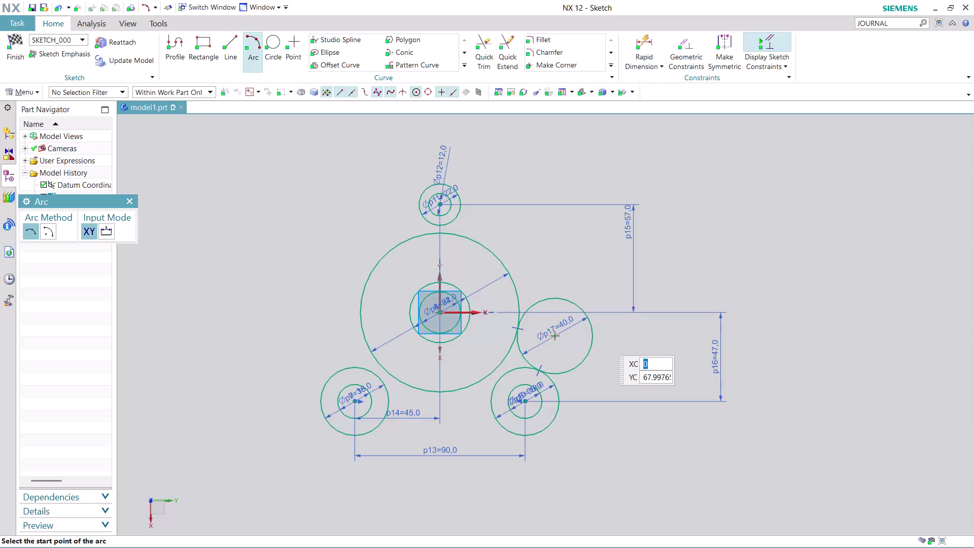
Exit the Arc command and undo two edits to restore the Ø40 circle at upper right.
key(Escape)
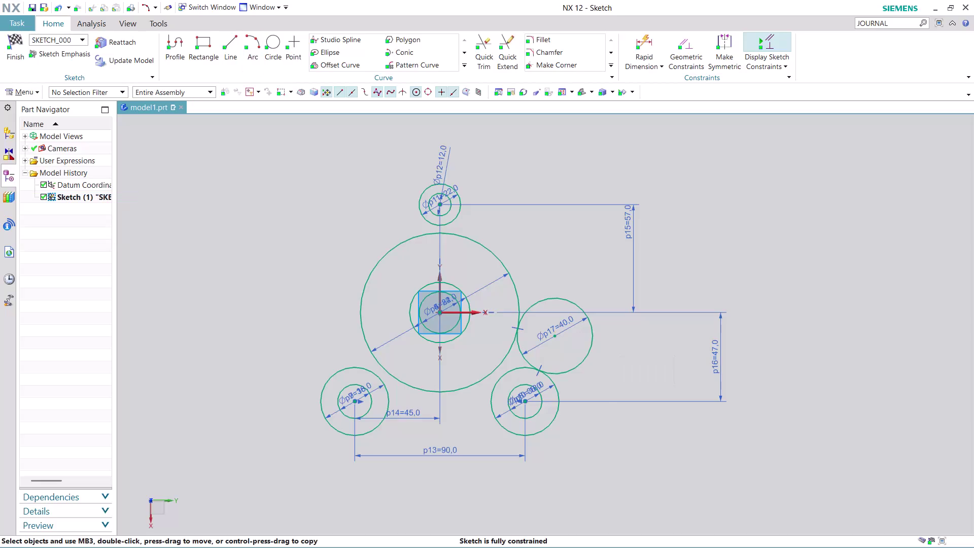
key(ctrl+z)
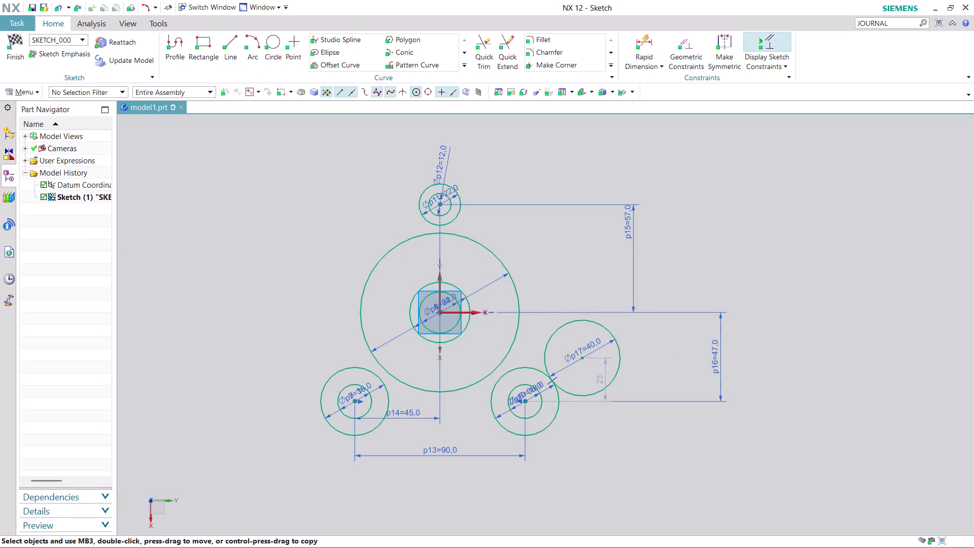
key(ctrl+z)
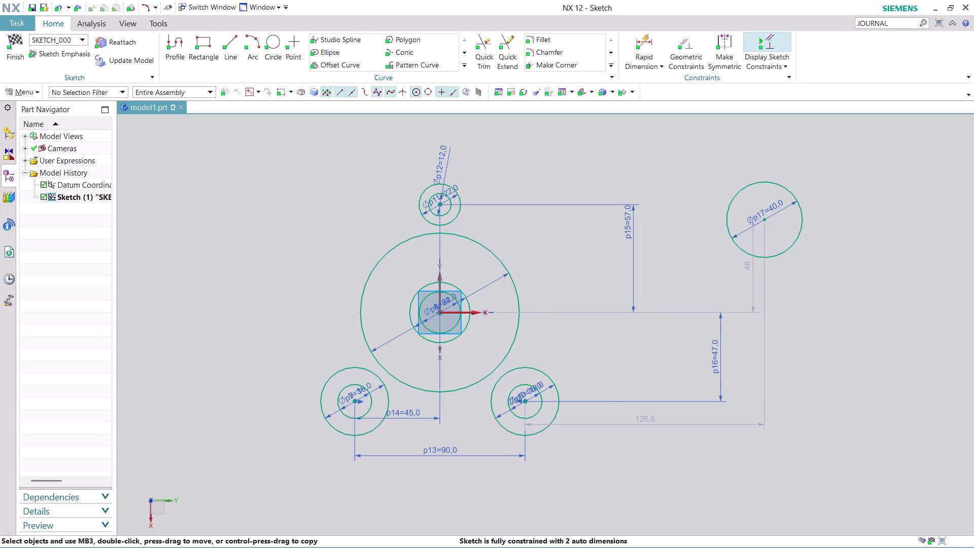
click(274, 39)
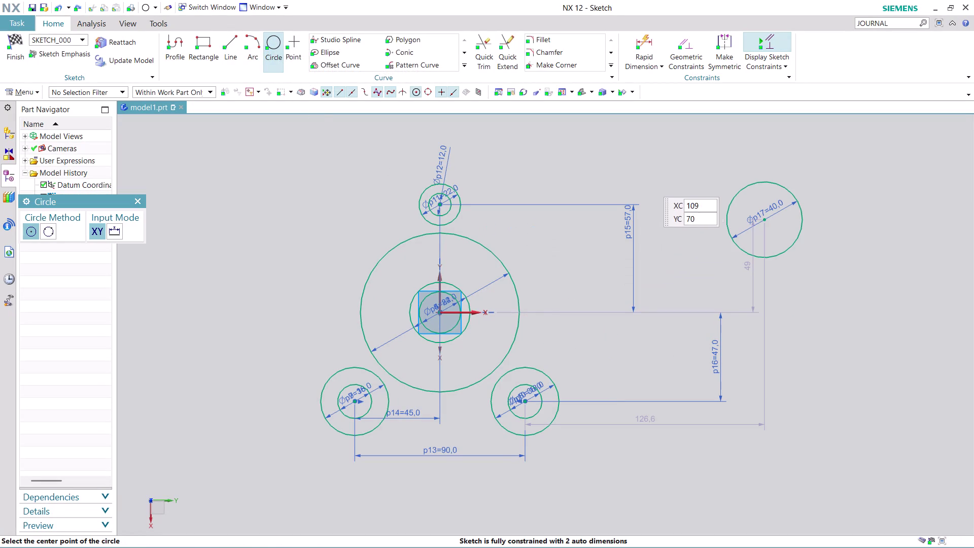
Draw a circle at upper right with diameter 73*2 (Ø146), then exit the Circle command.
click(652, 175)
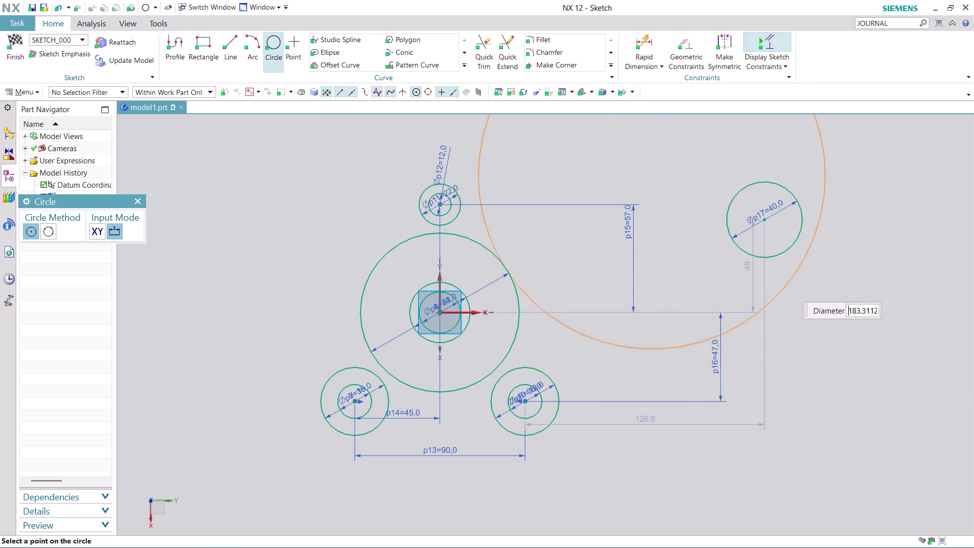
text(7)
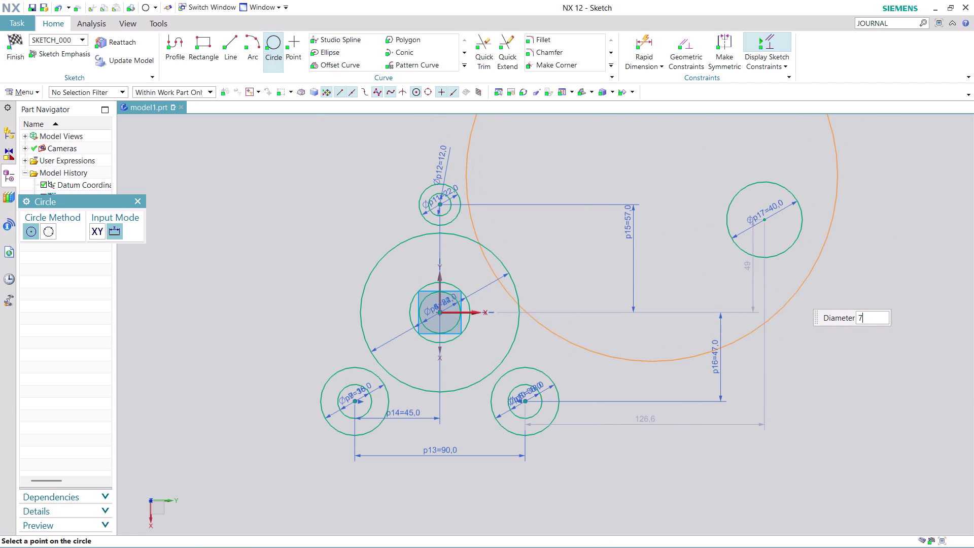
text(3*2)
key(Return)
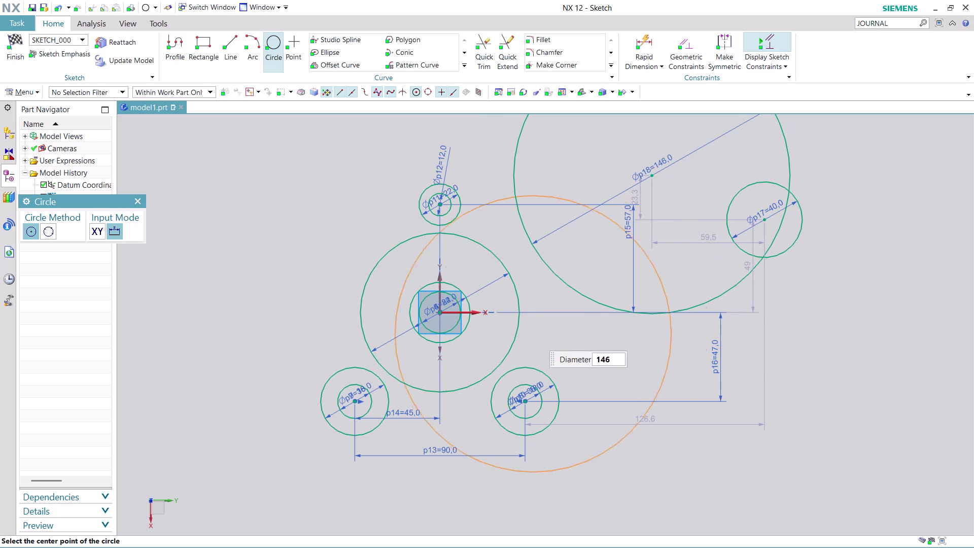
key(Escape)
key(Escape)
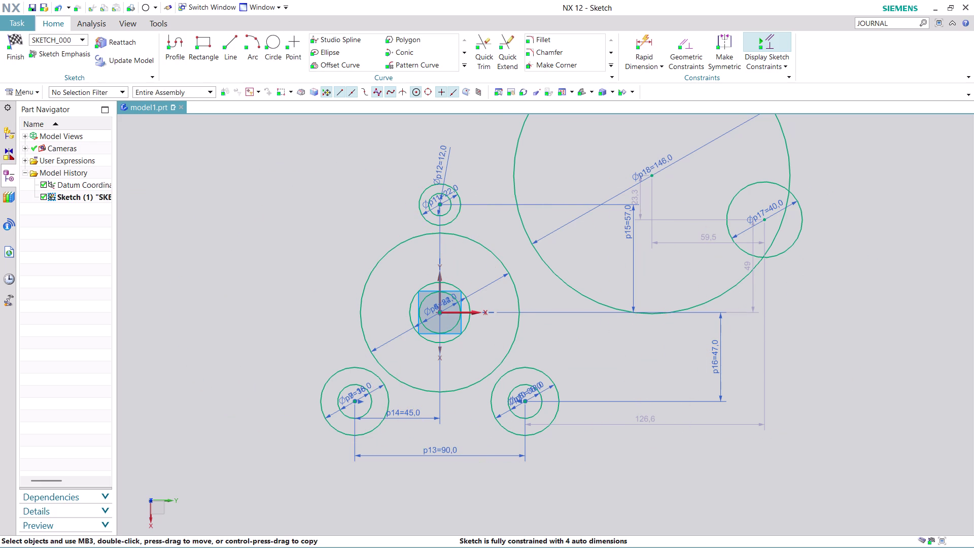
click(678, 42)
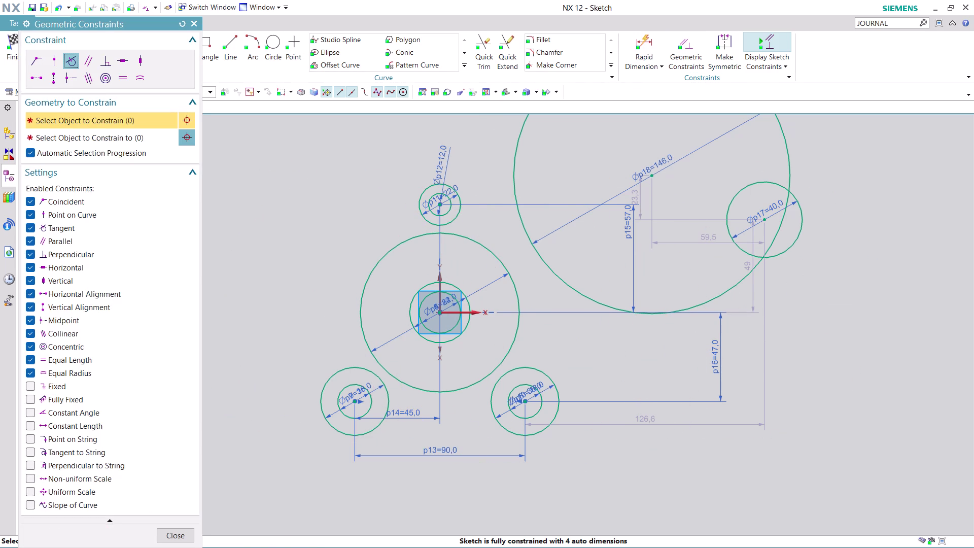
Drag the Ø146 circle down and left around the hub, past the lower bosses.
key(Escape)
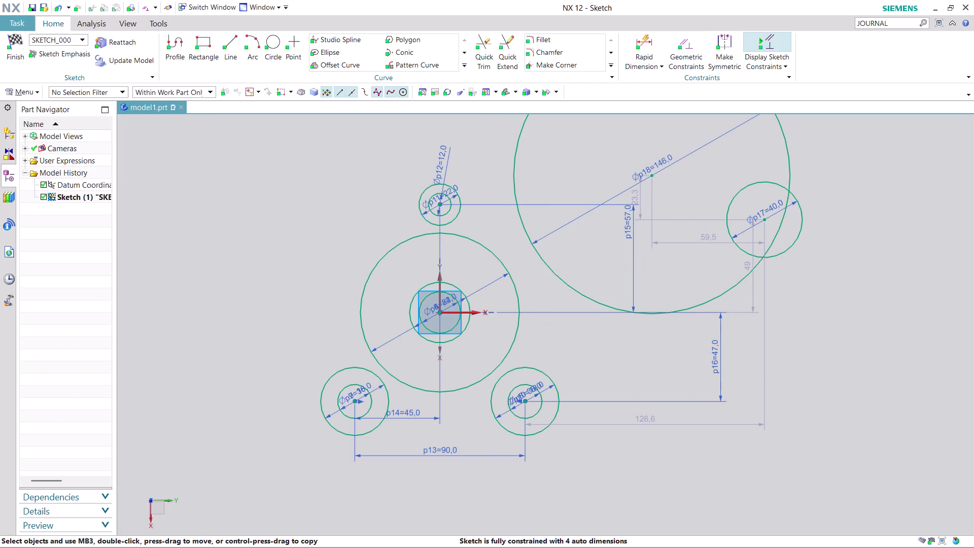
drag(650, 173, 422, 326)
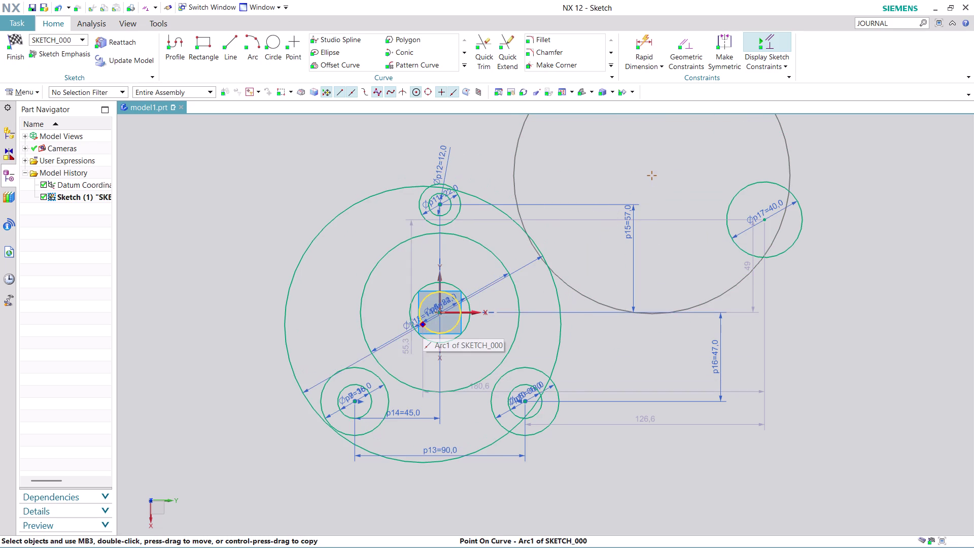
drag(421, 326, 399, 318)
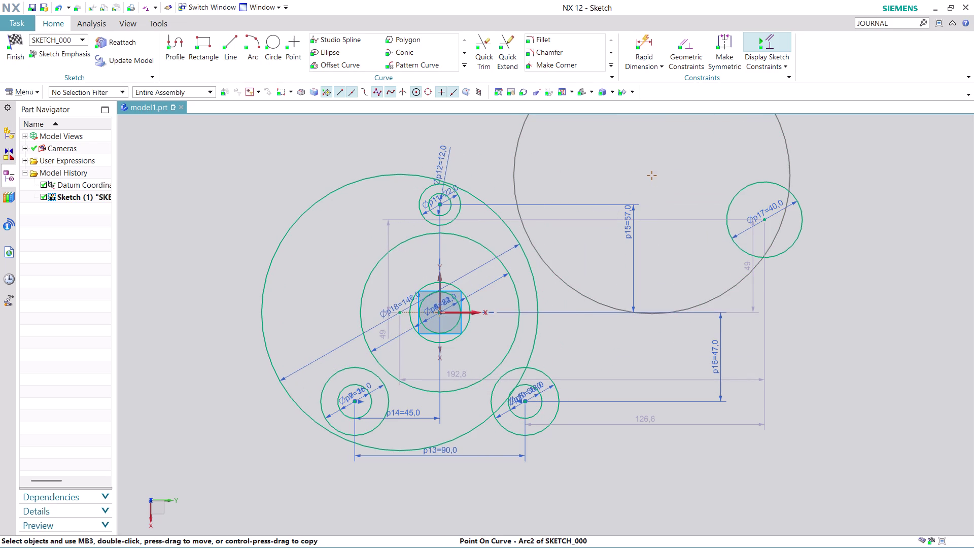
drag(399, 318, 396, 319)
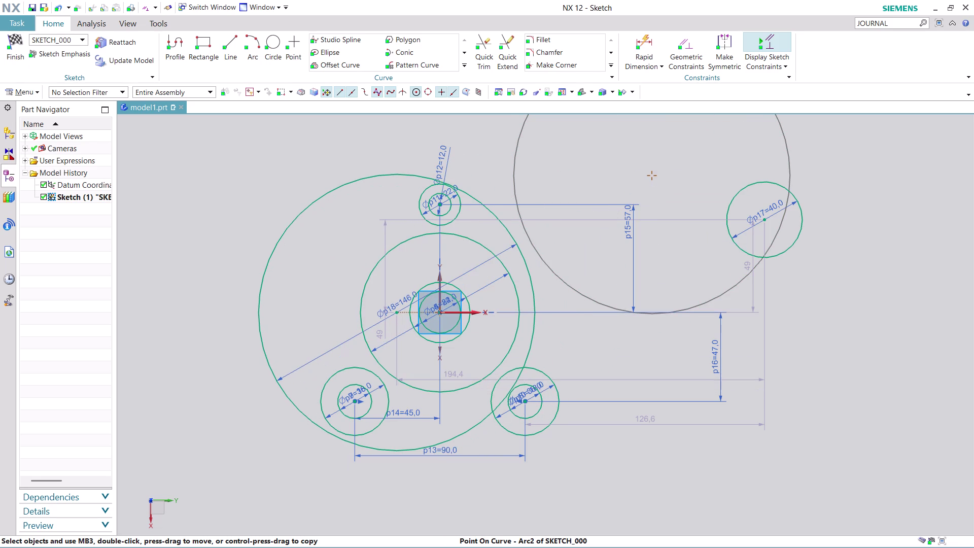
drag(396, 320, 397, 318)
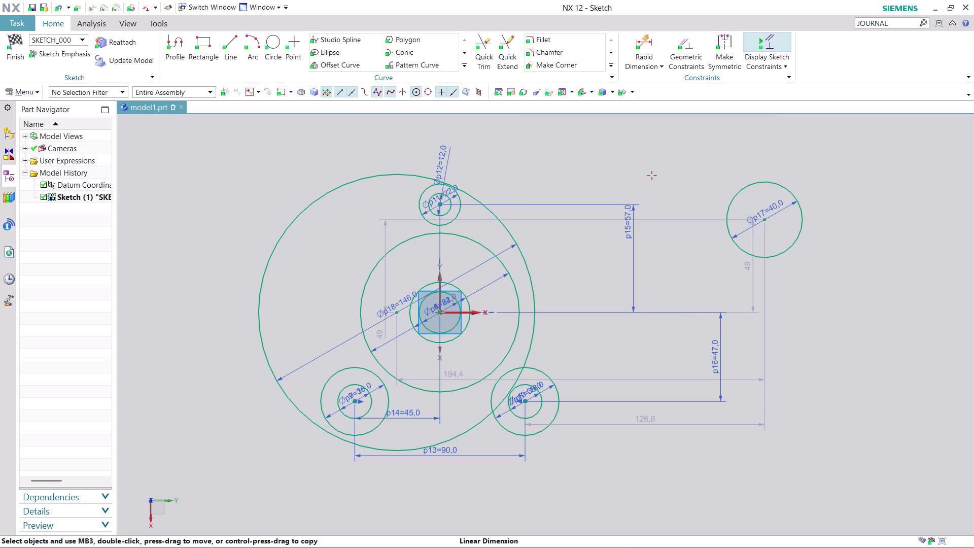
key(Escape)
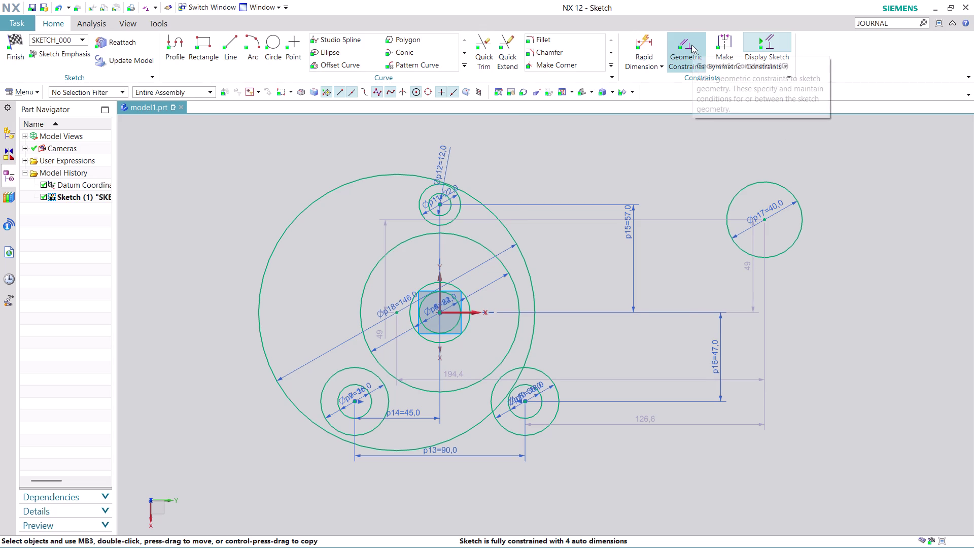
Undo a trial constraint on the Ø146 circle and drag it toward the hub centre.
click(691, 45)
click(393, 176)
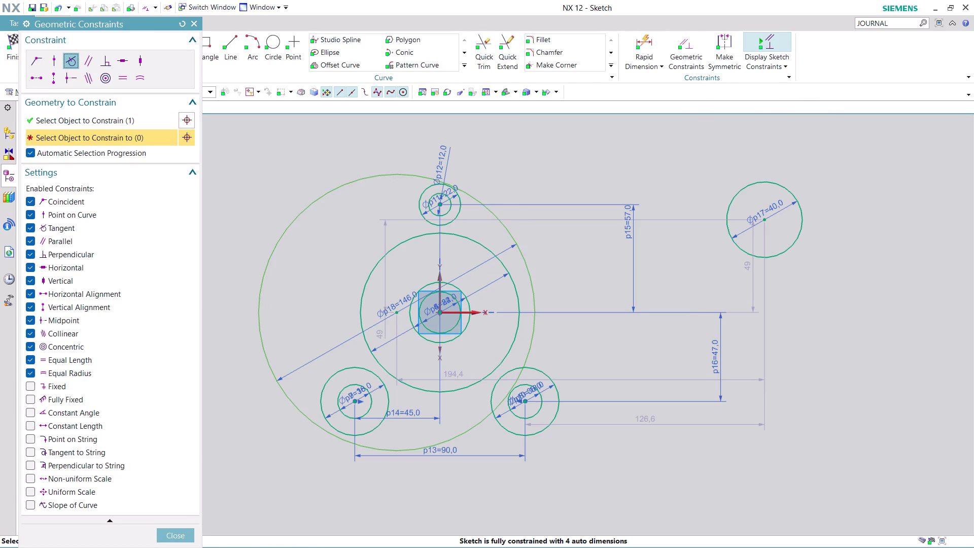
click(420, 201)
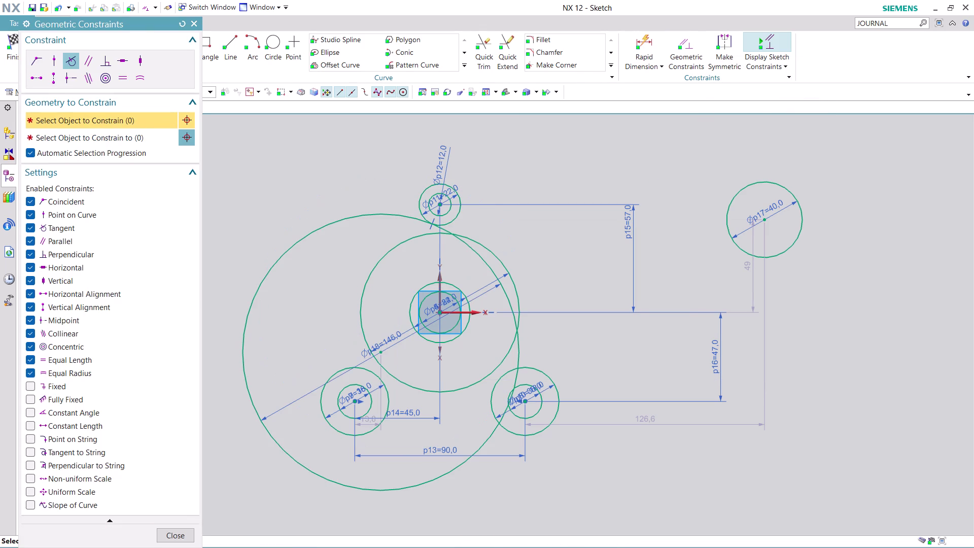
key(ctrl+z)
key(ctrl+z)
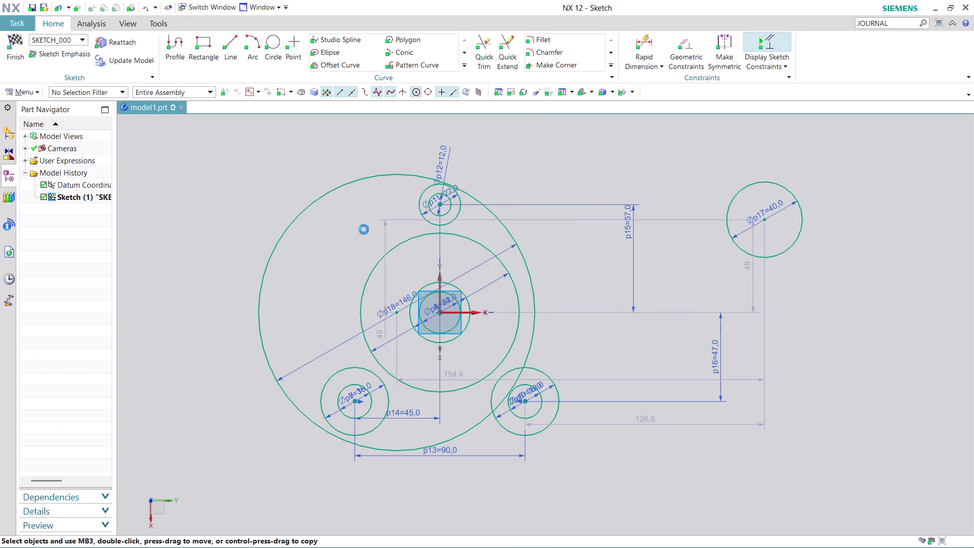
drag(650, 177, 541, 239)
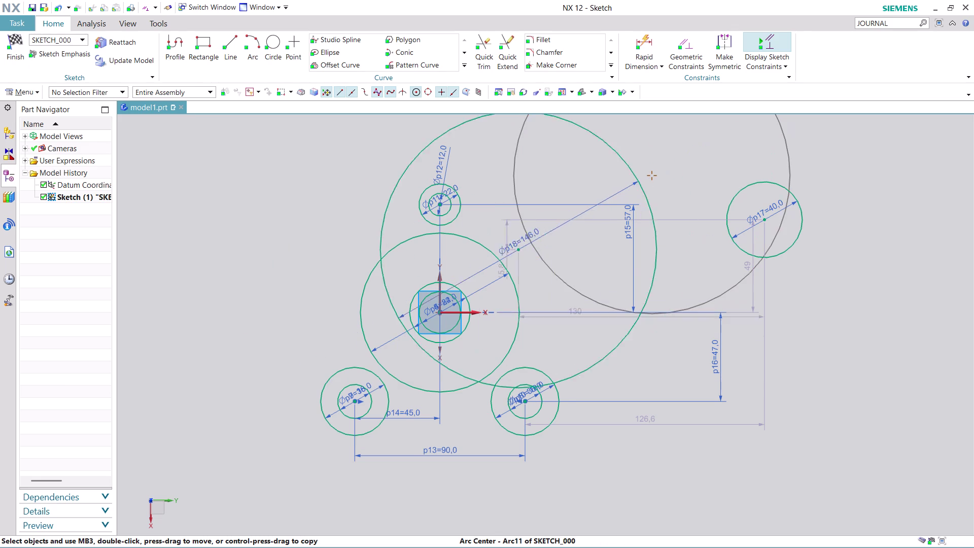
drag(541, 239, 451, 292)
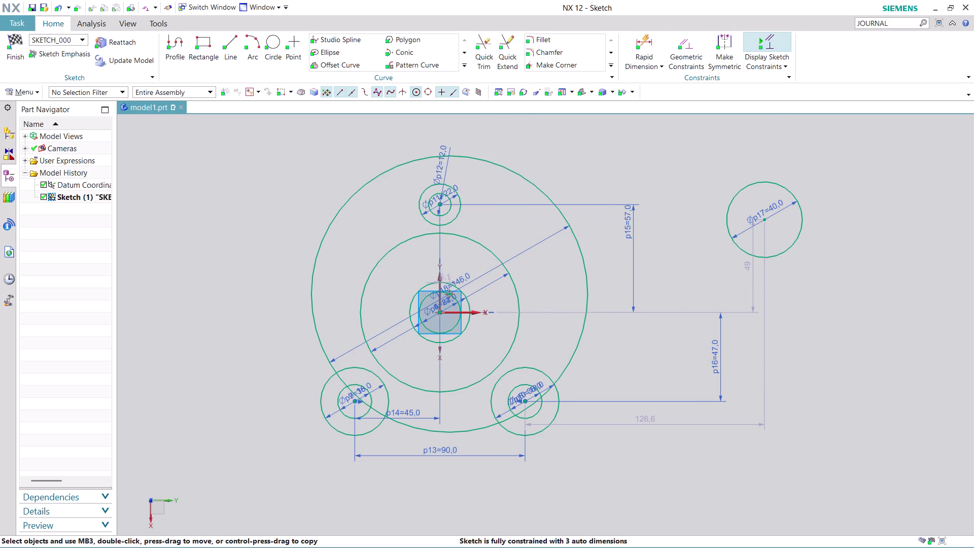
Try making the Ø146 circle concentric with the hub; dismiss the overconstraint warning and undo.
click(685, 33)
click(493, 166)
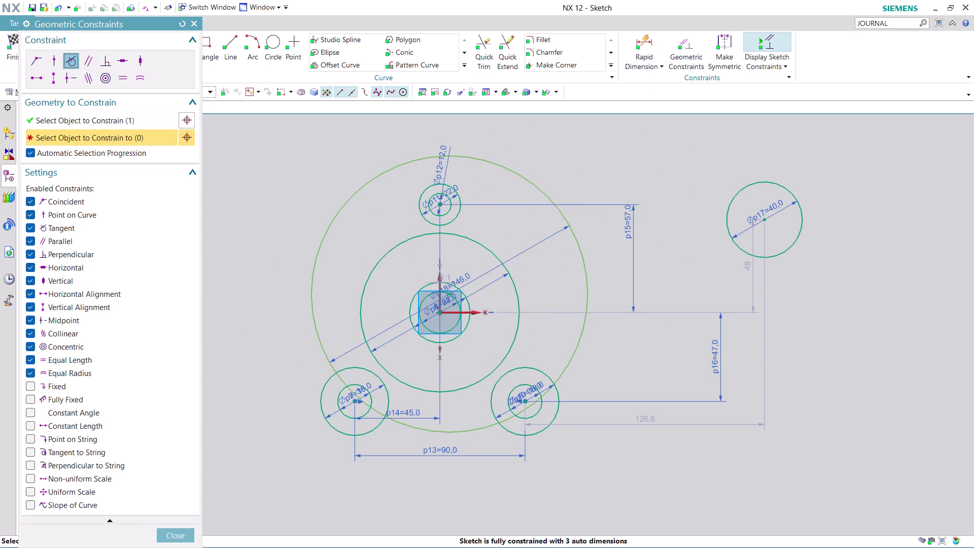
click(456, 193)
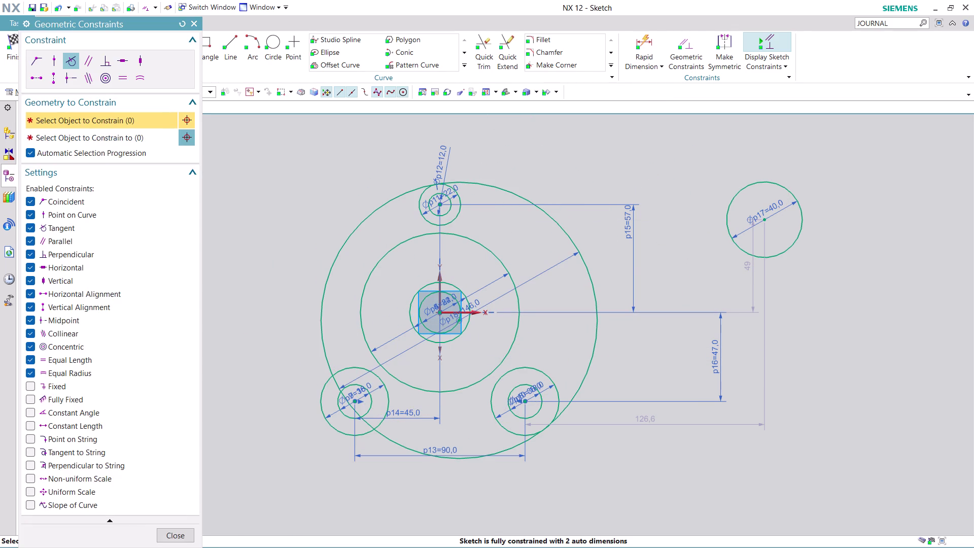
click(593, 326)
click(541, 375)
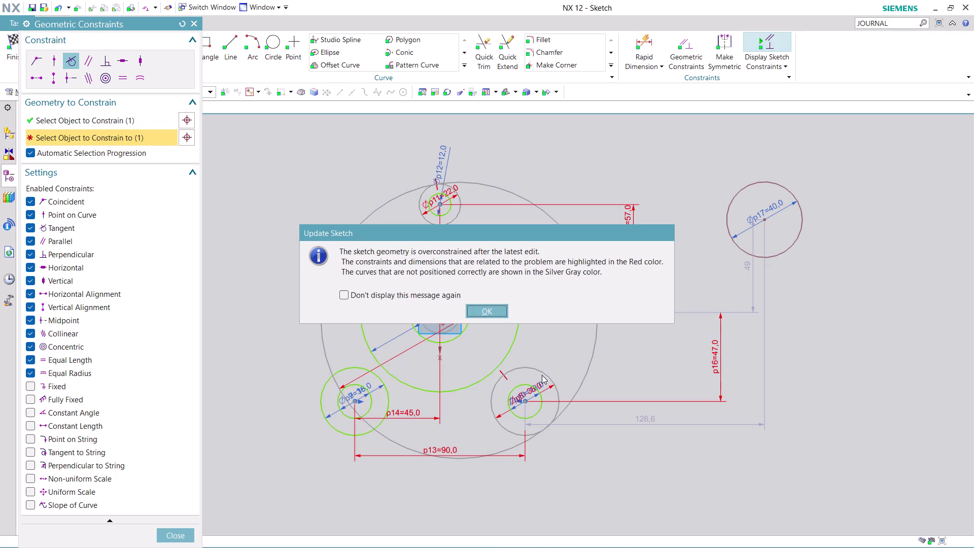
click(488, 309)
key(ctrl+z)
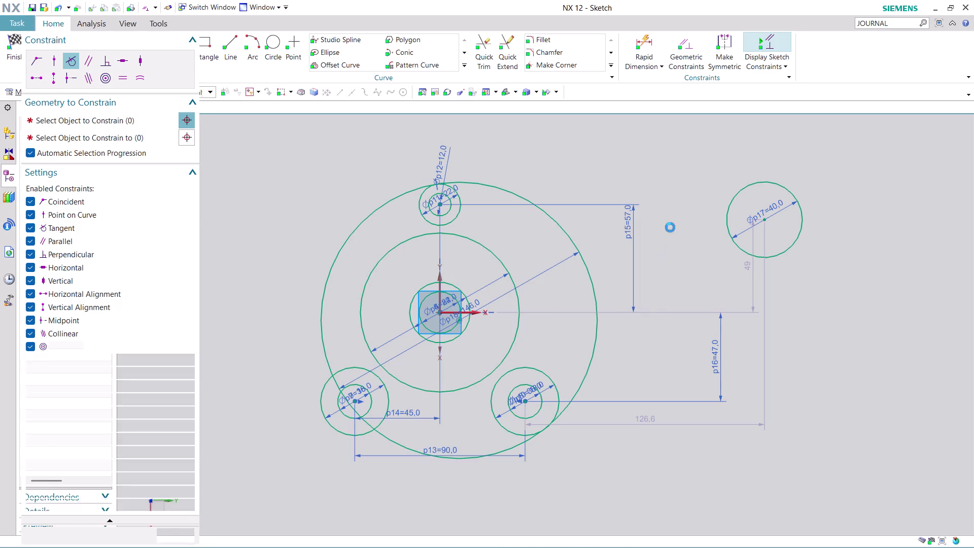
key(ctrl+z)
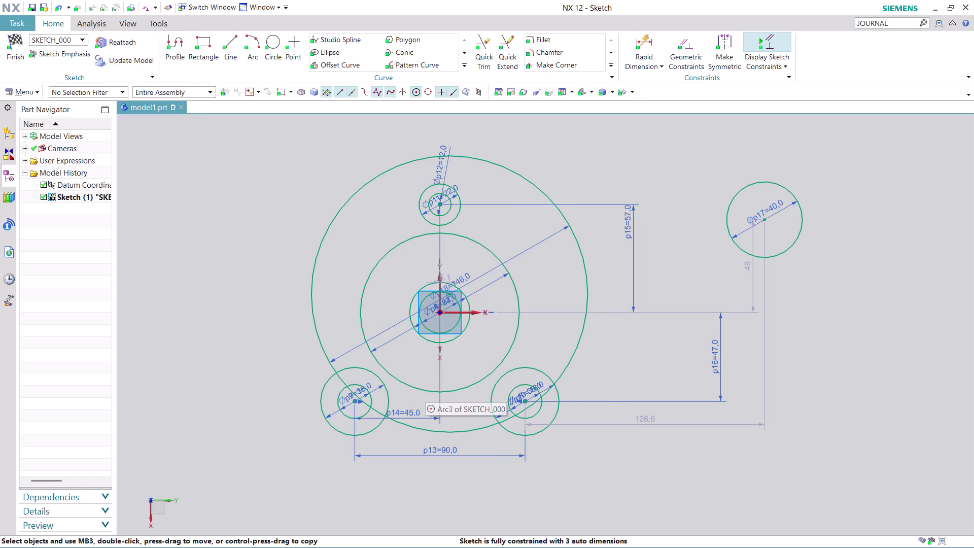
Undo earlier moves and snap the Ø146 circle's centre onto the hub centre.
key(ctrl+z)
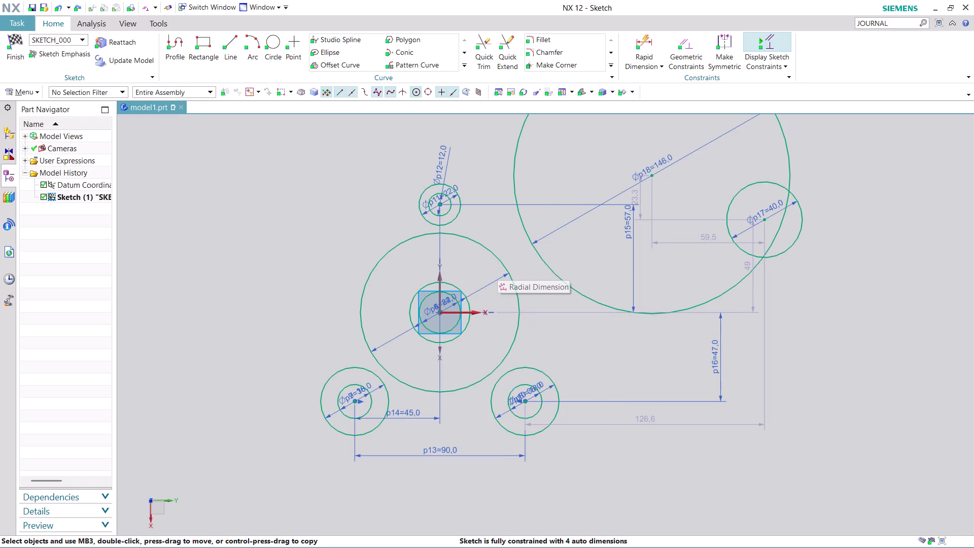
drag(651, 176, 347, 332)
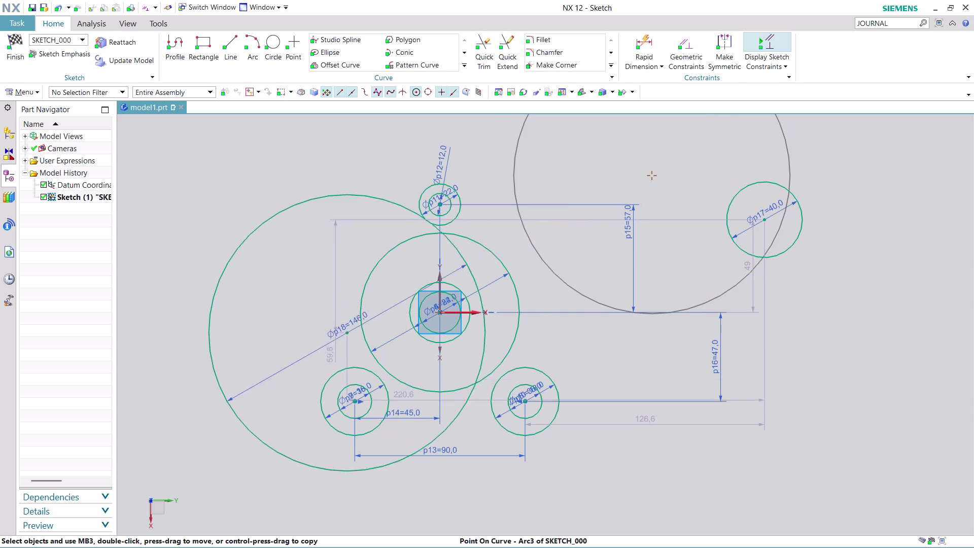
drag(347, 333, 438, 363)
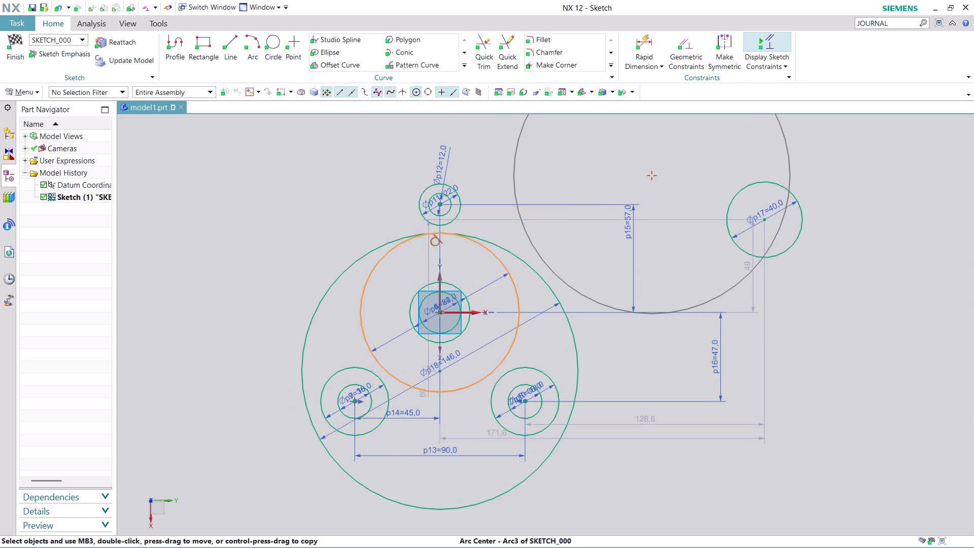
drag(438, 363, 440, 341)
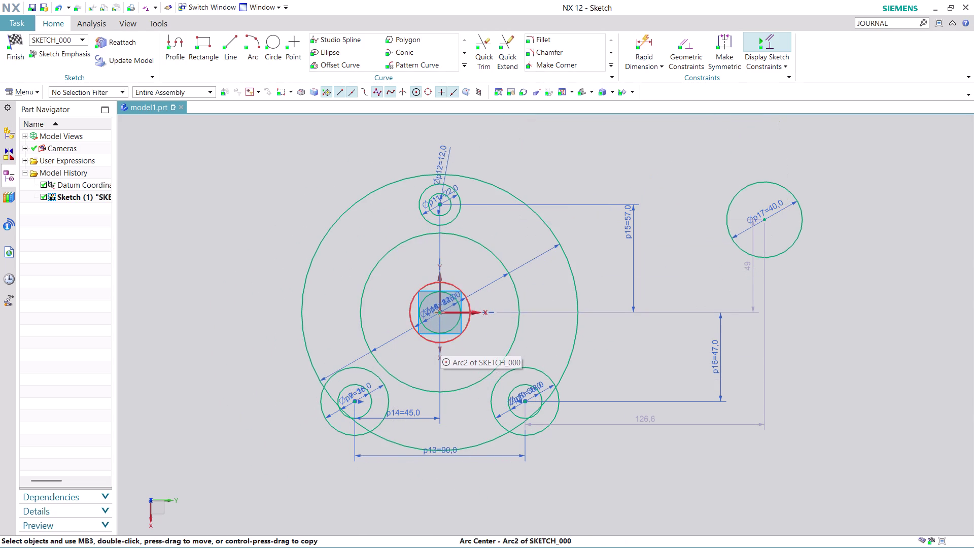
click(687, 51)
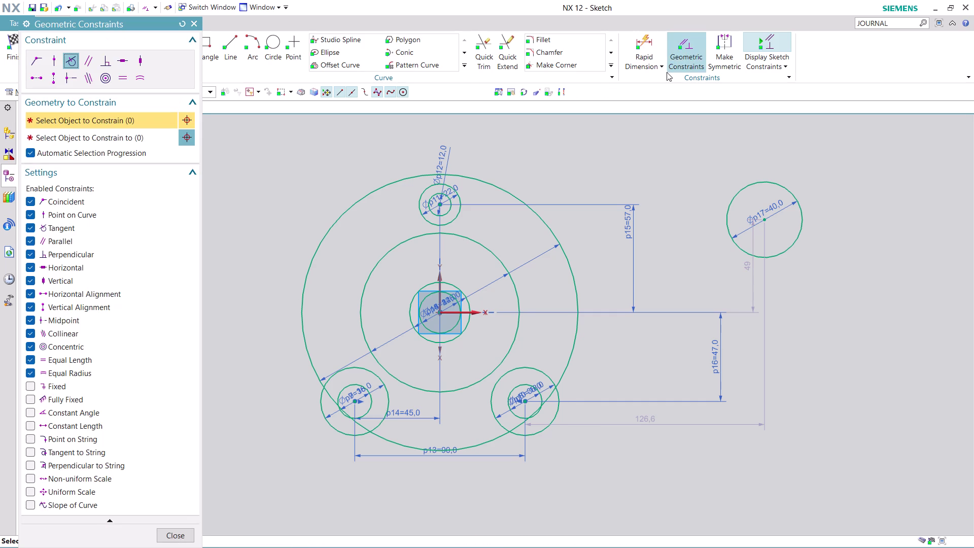
Try making the Ø146 circle tangent to the lower-right boss; dismiss the warning and undo.
click(559, 418)
click(572, 360)
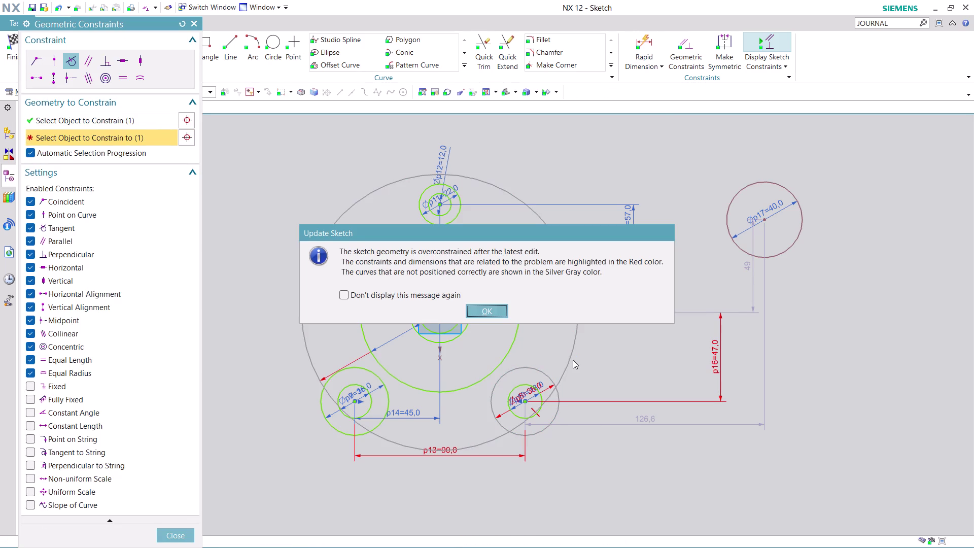
click(486, 303)
click(501, 311)
key(ctrl+z)
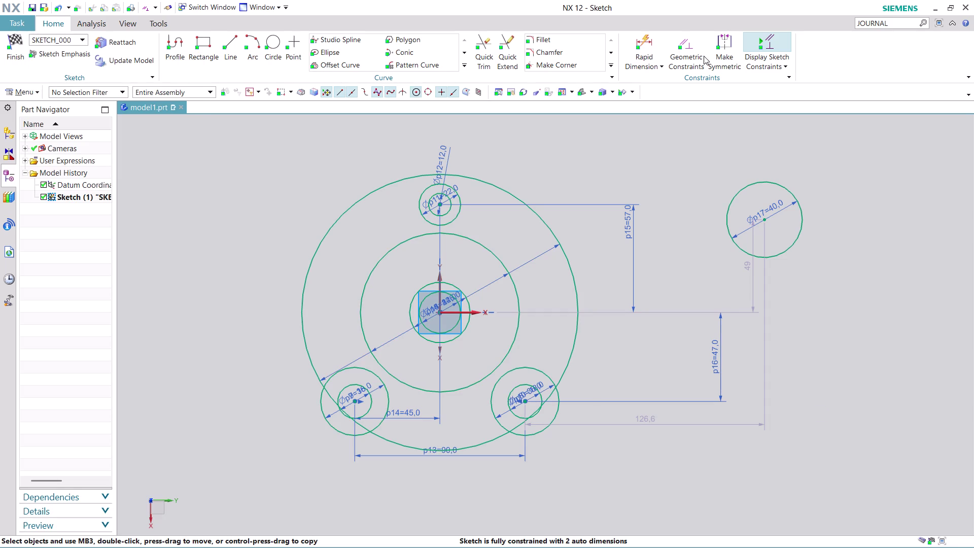
Retry the circle-to-boss tangent constraint, dismiss the overconstraint warning, and undo both edits.
click(695, 47)
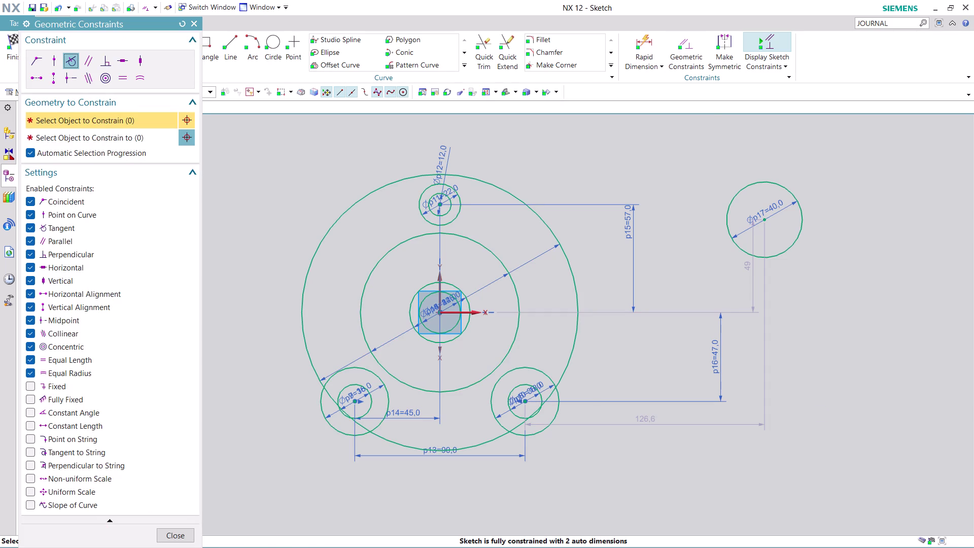
click(568, 251)
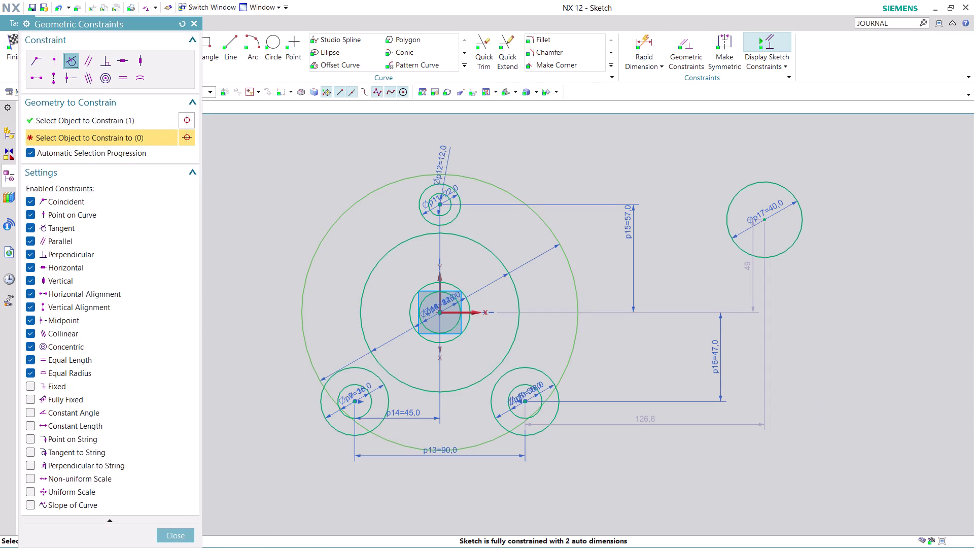
click(541, 373)
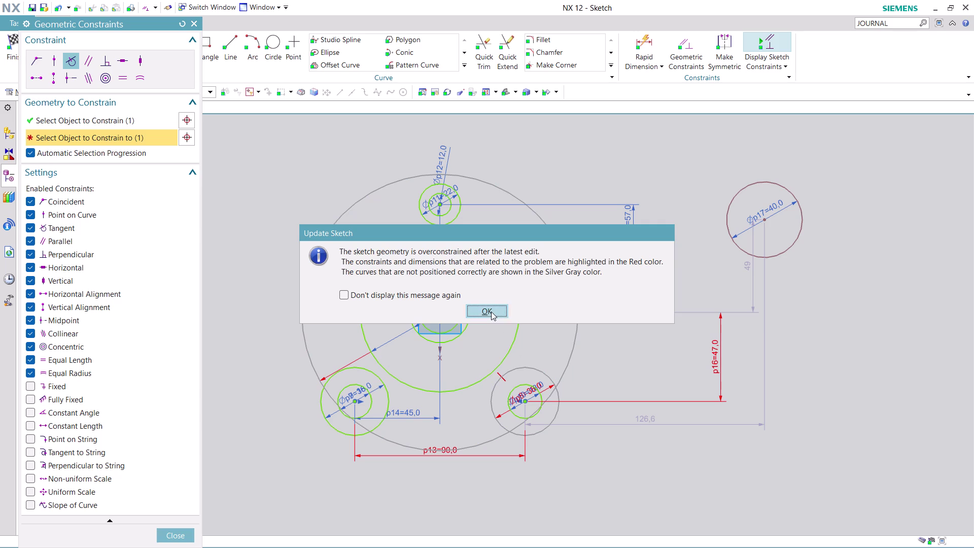
click(491, 311)
key(ctrl+z)
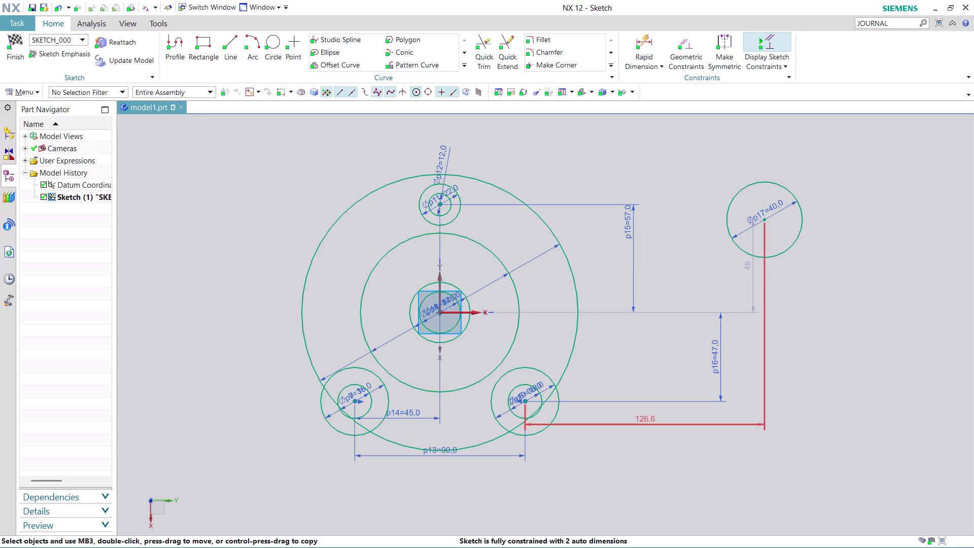
key(ctrl+z)
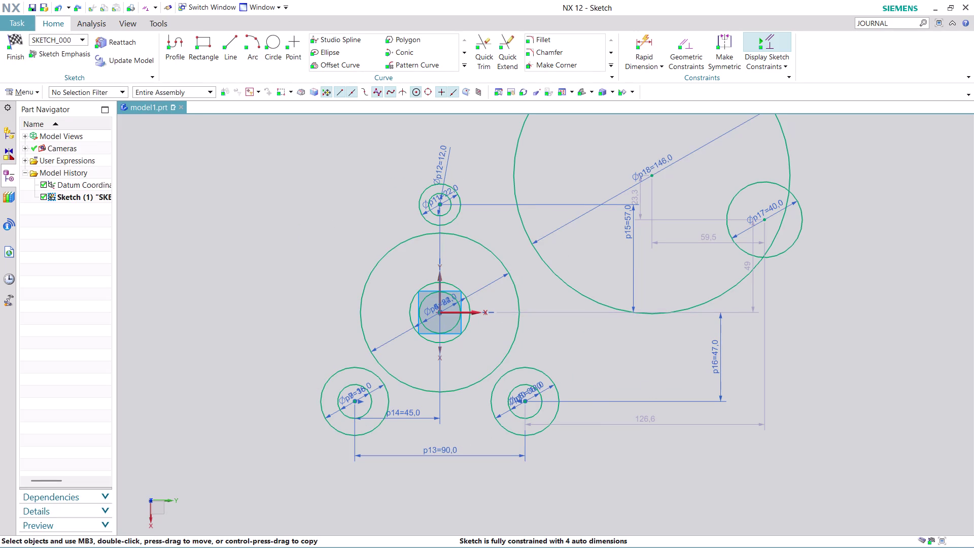
Drag the Ø146 circle from upper right to overlap the hub.
drag(651, 177, 543, 258)
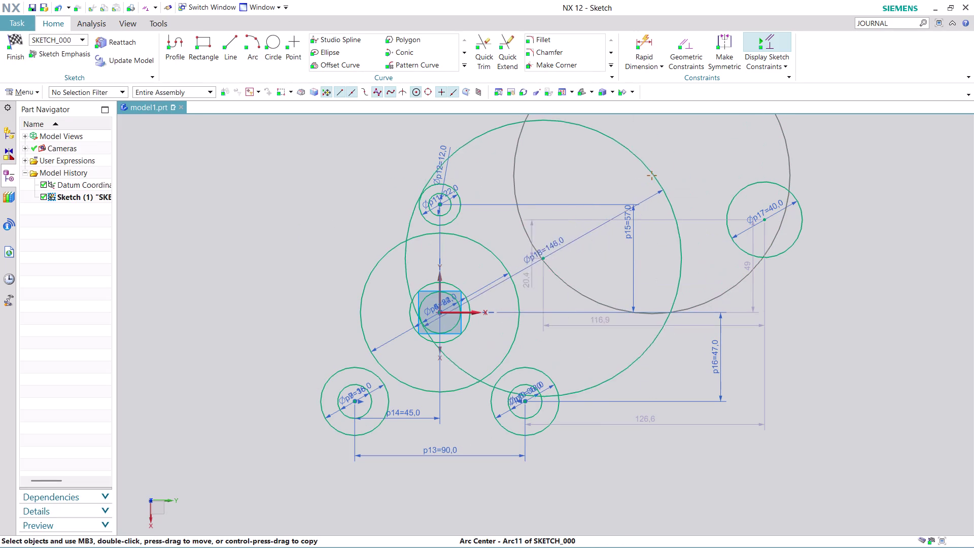
drag(543, 258, 529, 264)
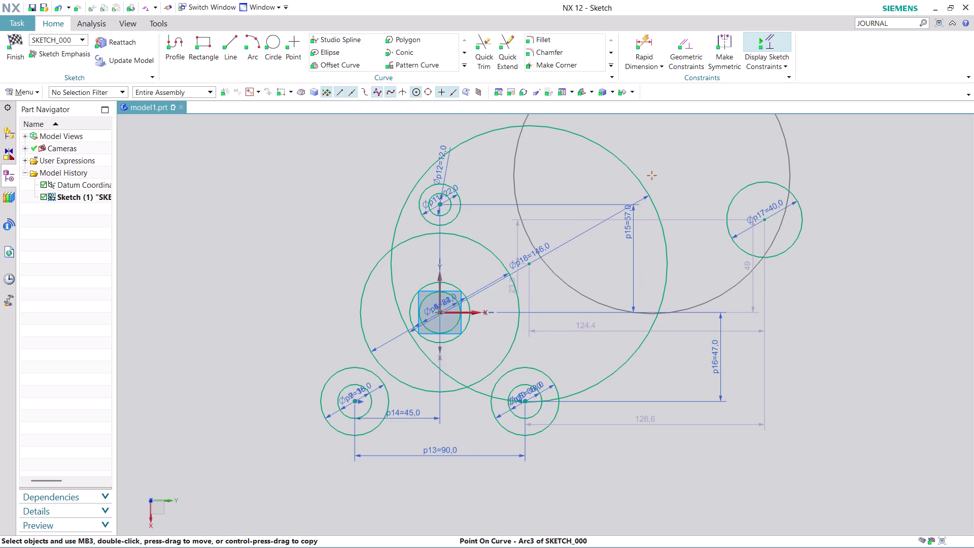
drag(529, 264, 518, 274)
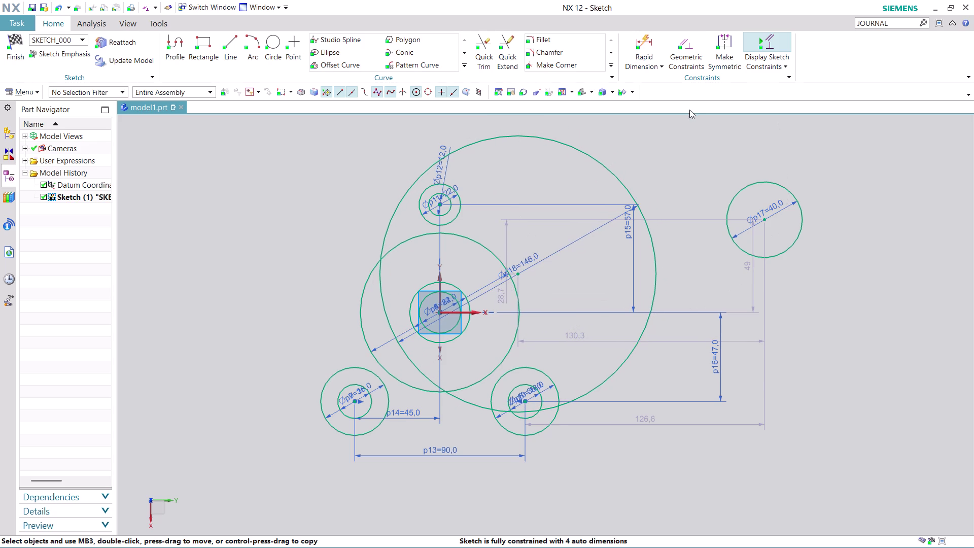
Attempt constraints between the Ø146 circle and the hub and boss, then undo them.
click(690, 47)
click(543, 144)
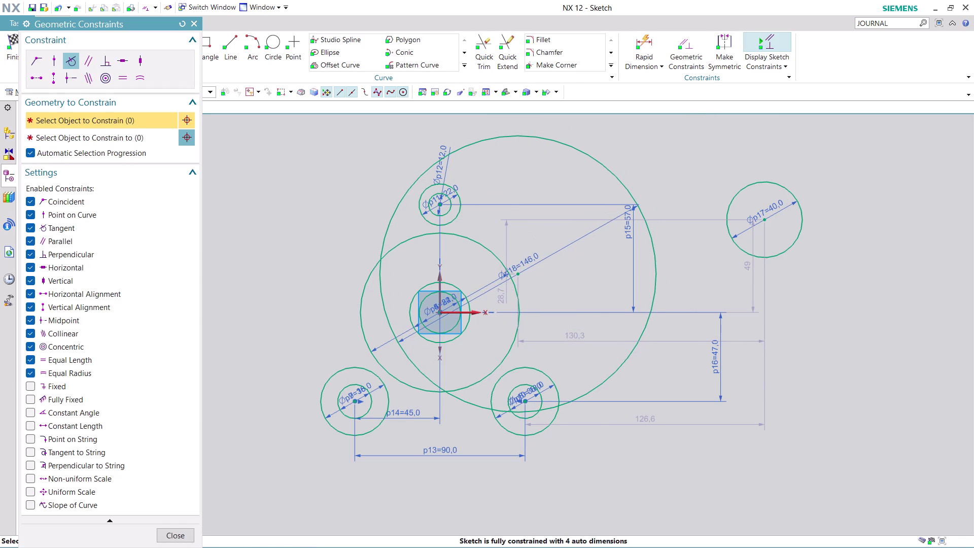
click(545, 137)
click(459, 196)
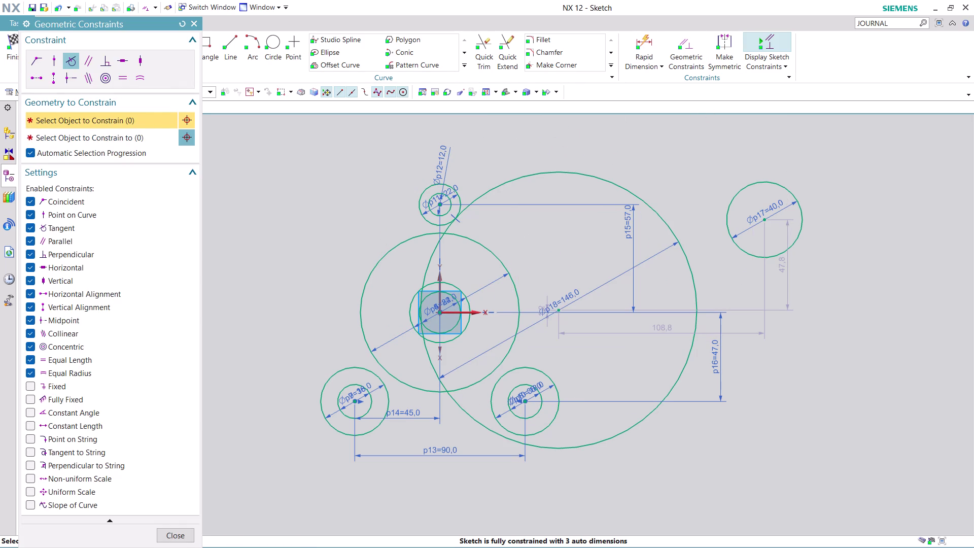
click(652, 215)
click(541, 374)
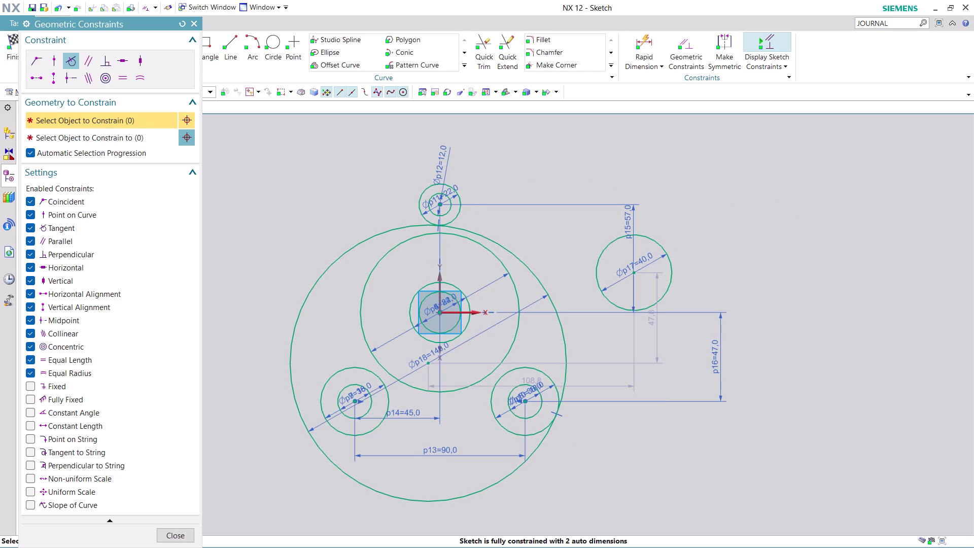
drag(374, 235, 394, 186)
key(ctrl+z)
key(ctrl+z)
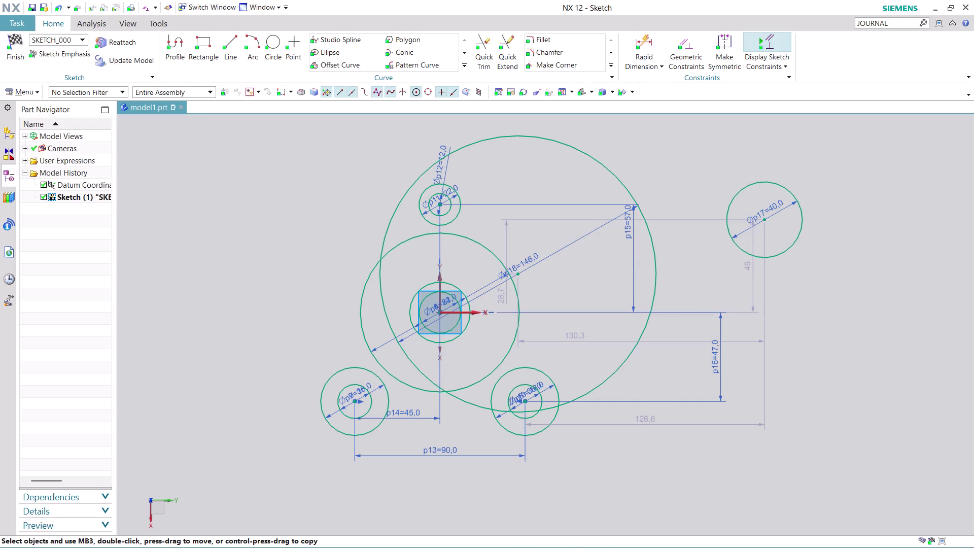
Undo, then drag the Ø146 circle to surround the hub and cross all three bosses.
key(ctrl+z)
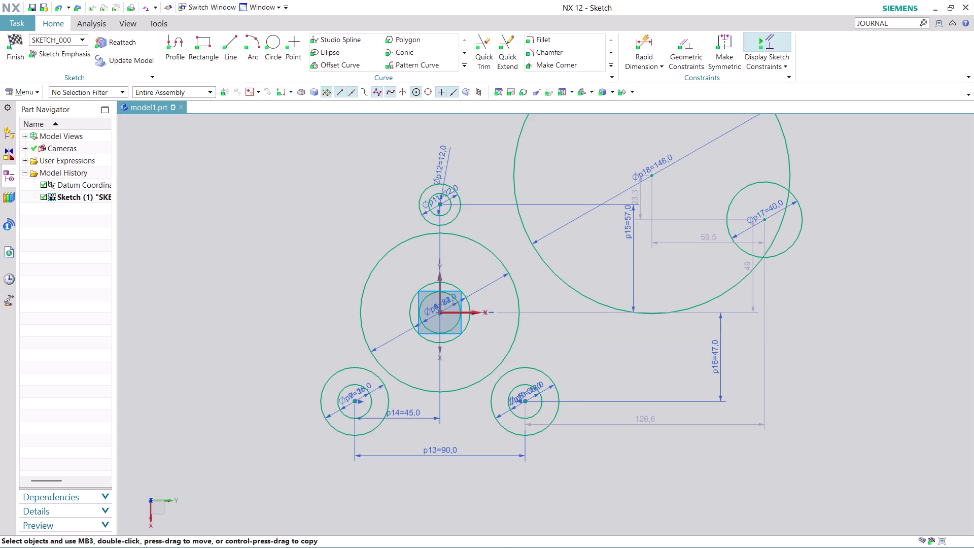
drag(652, 174, 459, 248)
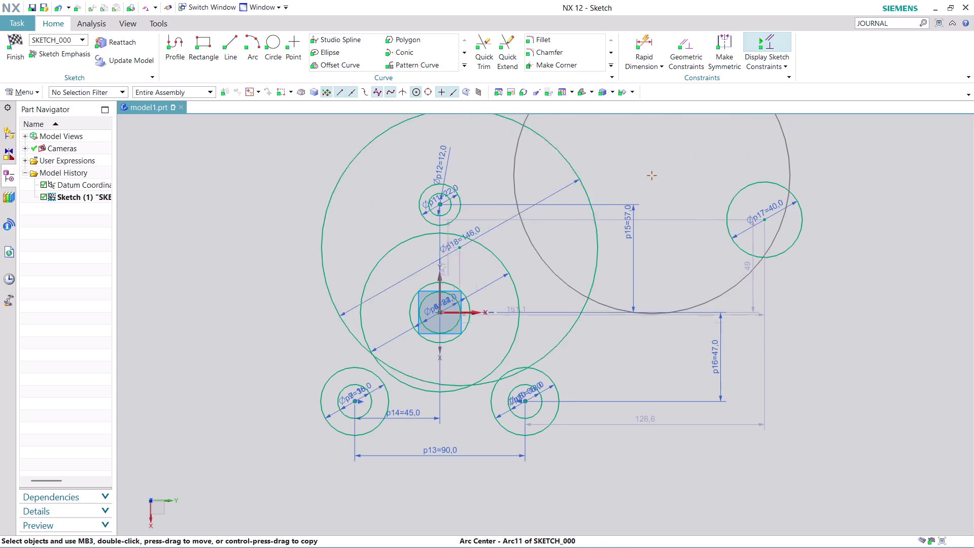
drag(459, 247, 396, 323)
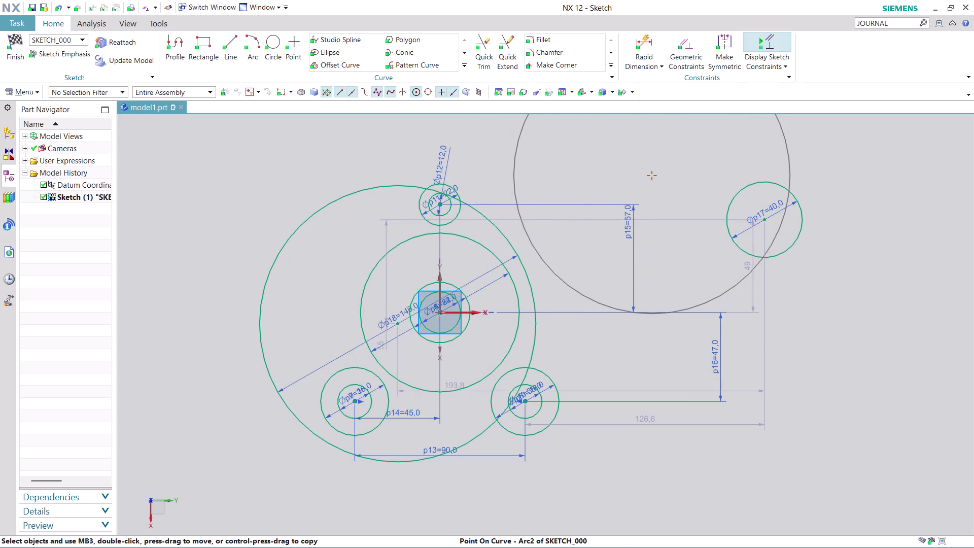
drag(396, 323, 403, 322)
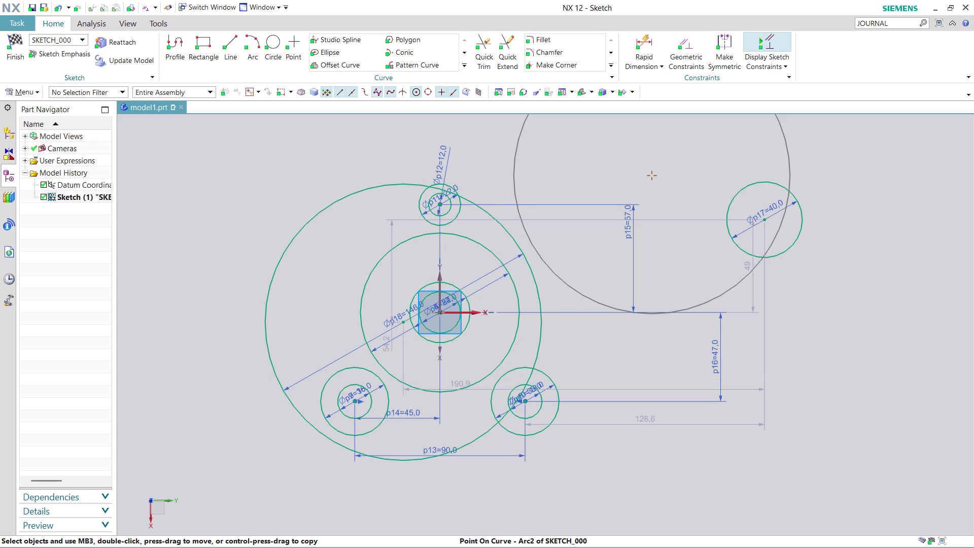
drag(403, 323, 406, 318)
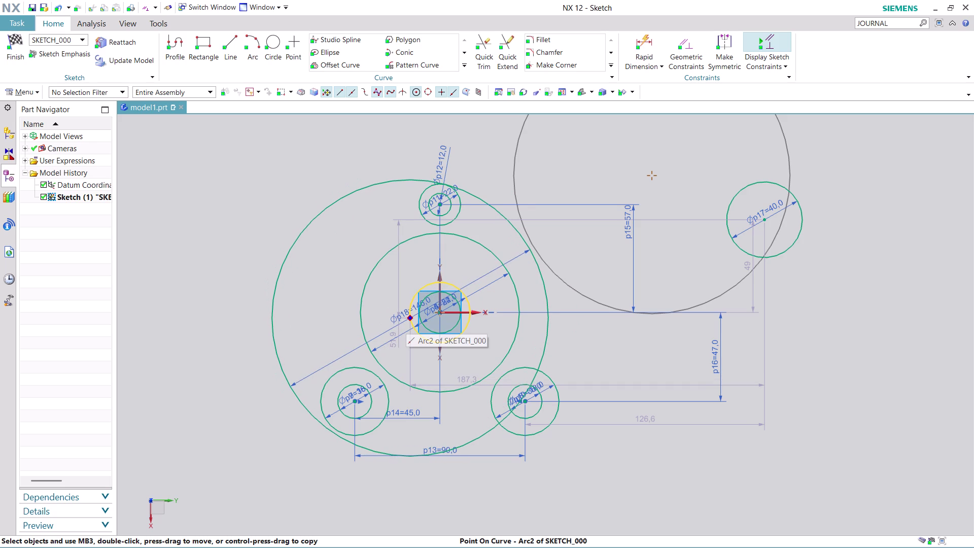
drag(407, 319, 400, 316)
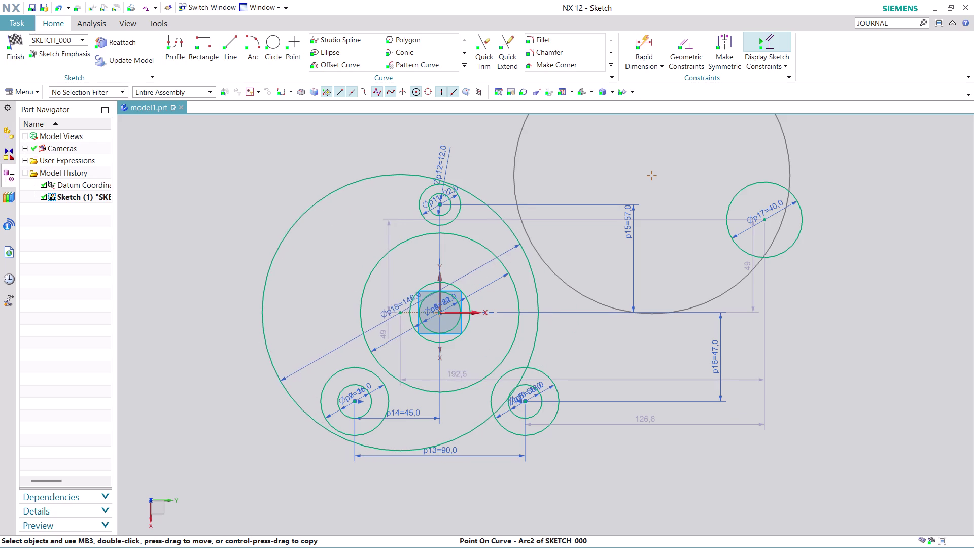
drag(400, 316, 395, 316)
scroll(up, 3)
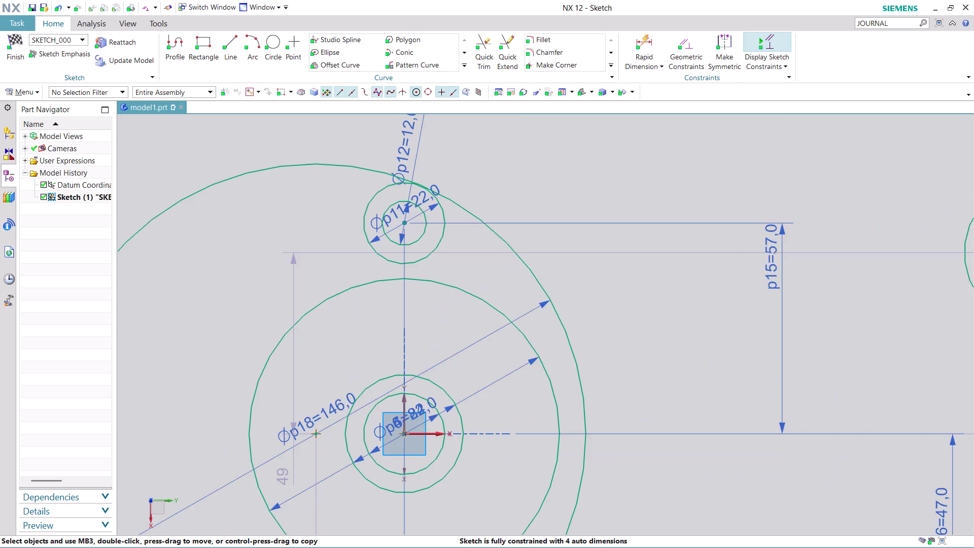
scroll(down, 3)
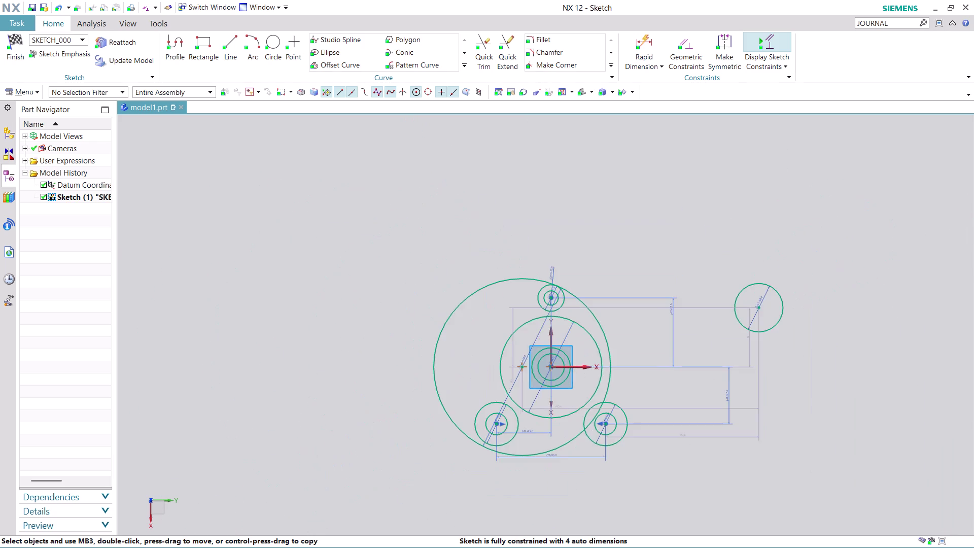
Zoom the view, then clear the Ø146 circle with Escape and two undos.
scroll(up, 3)
scroll(up, 3)
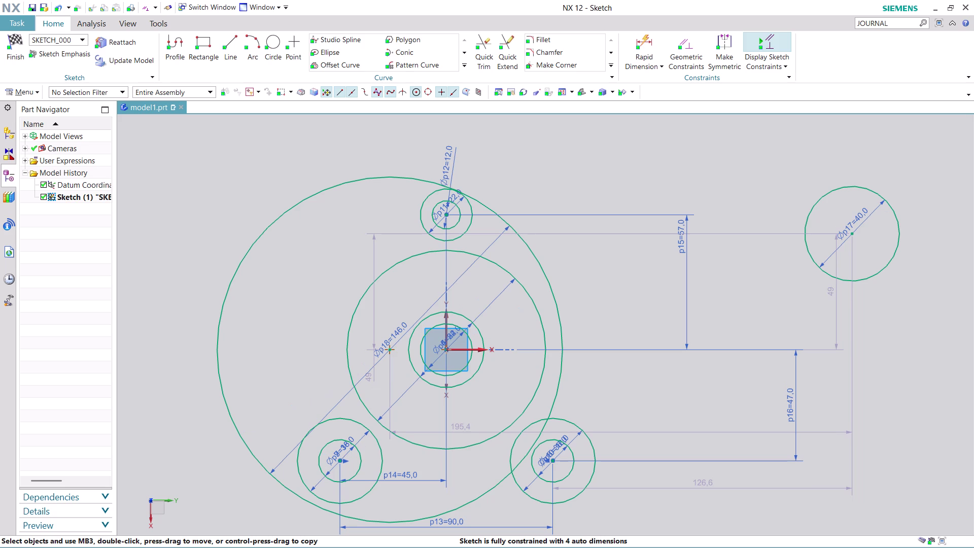
key(Escape)
key(ctrl+z)
key(ctrl+z)
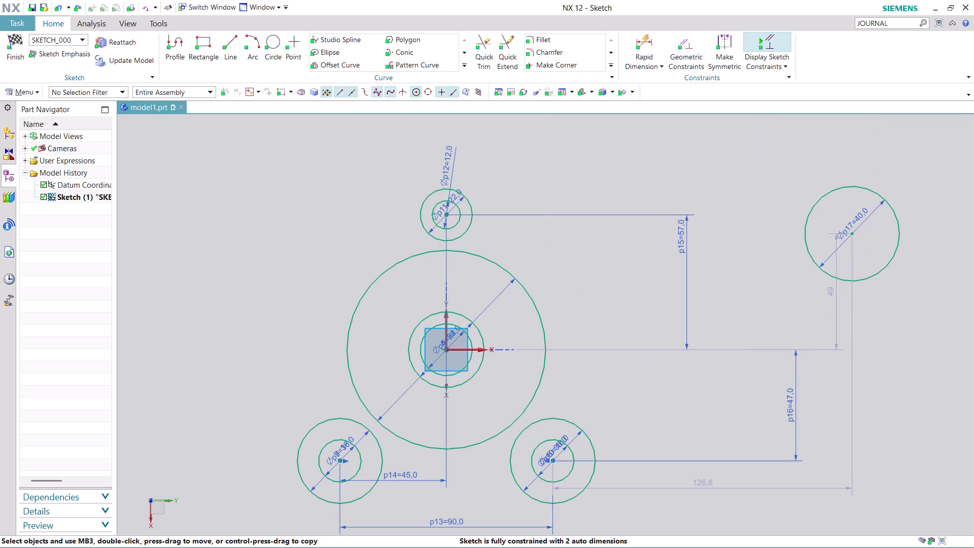
click(252, 37)
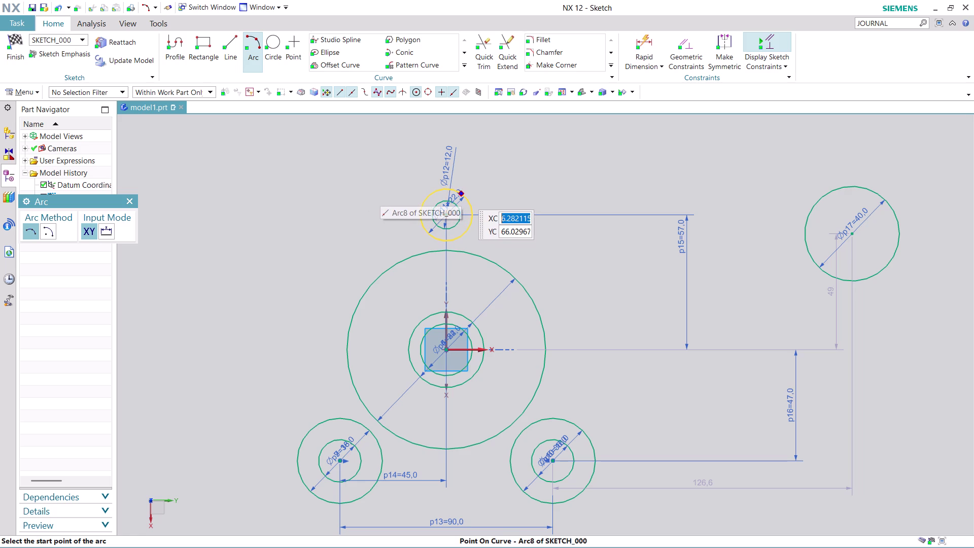
Draw an R73 arc from the top boss to the lower-right boss, then confirm and exit.
click(461, 193)
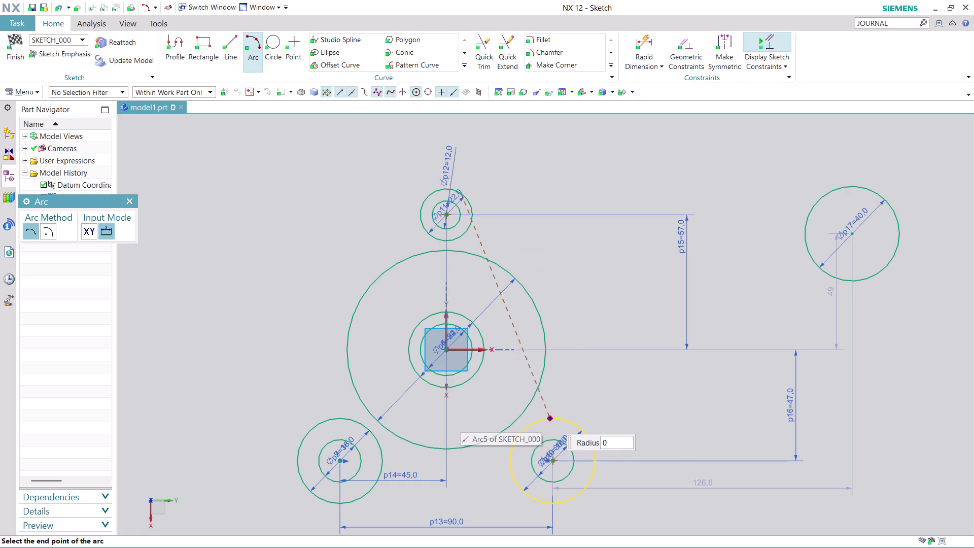
click(560, 417)
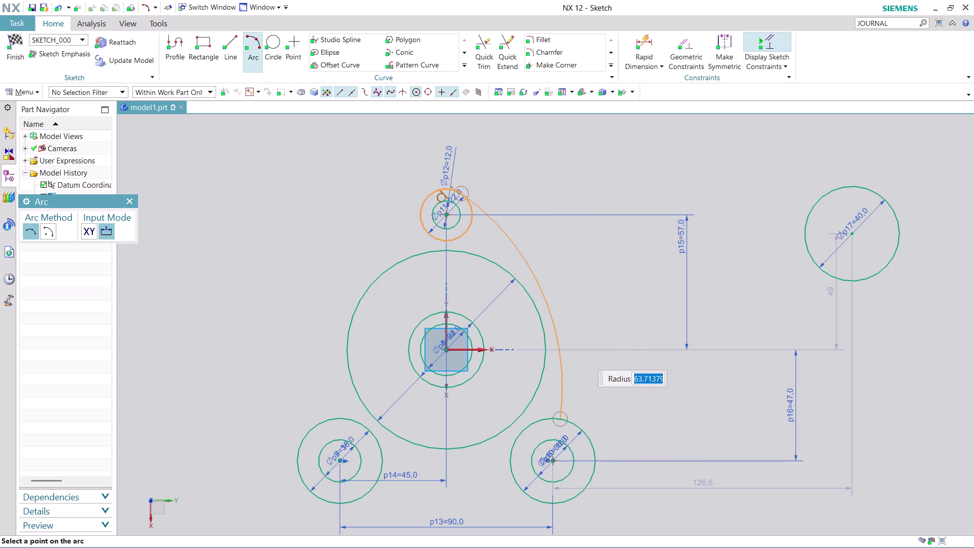
text(7)
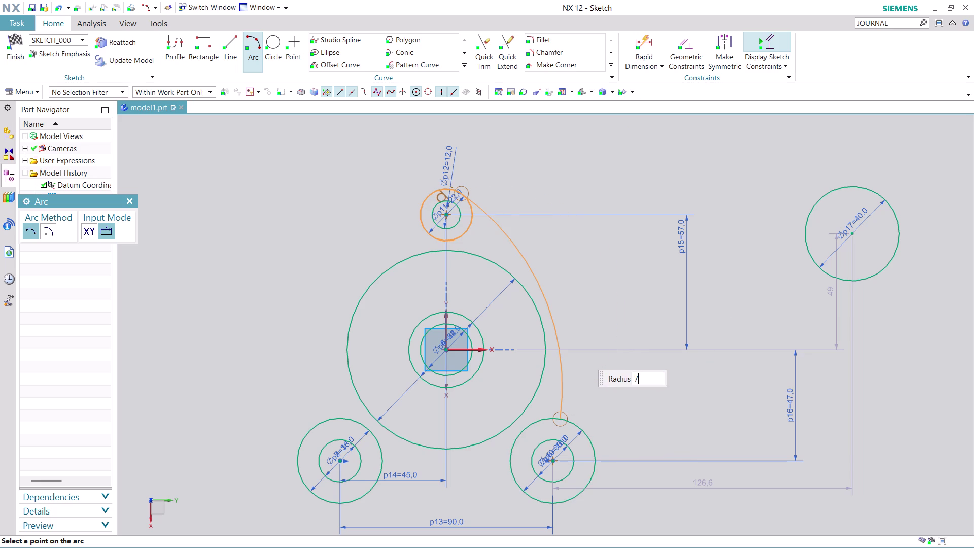
text(3)
key(Return)
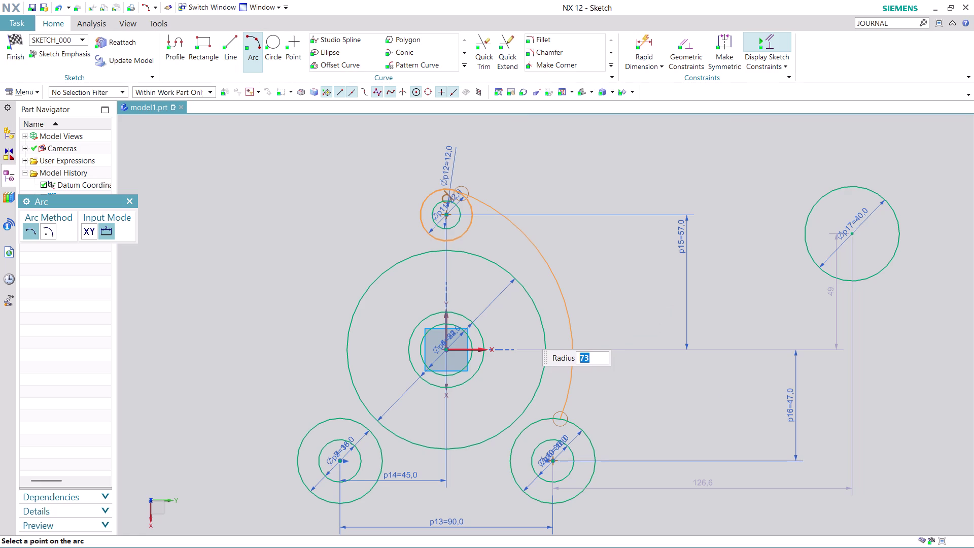
key(Return)
key(Return)
key(Return)
key(Escape)
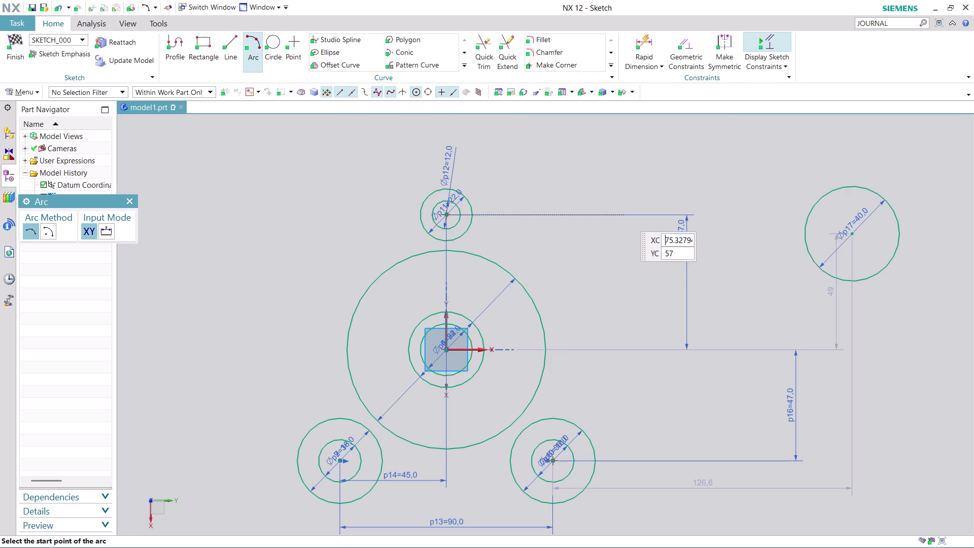
click(448, 187)
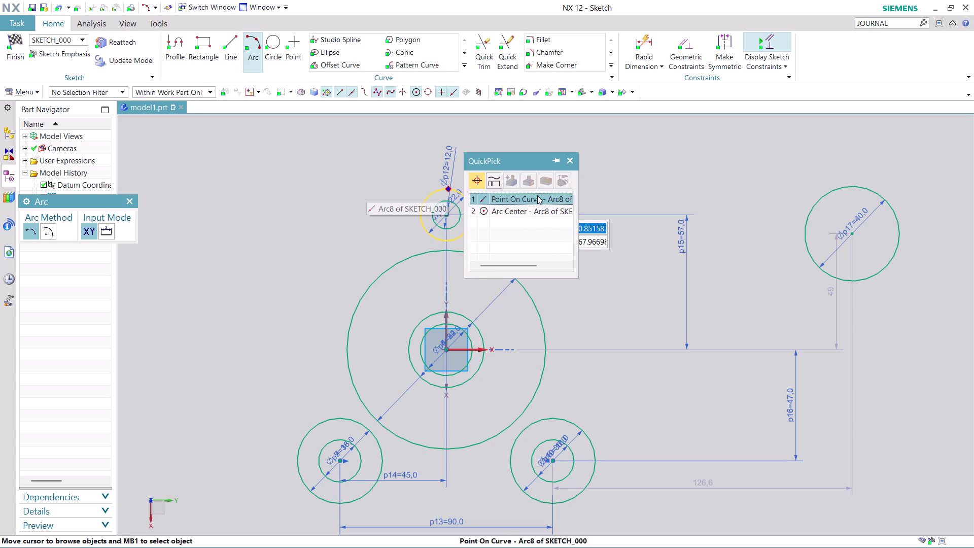
click(537, 195)
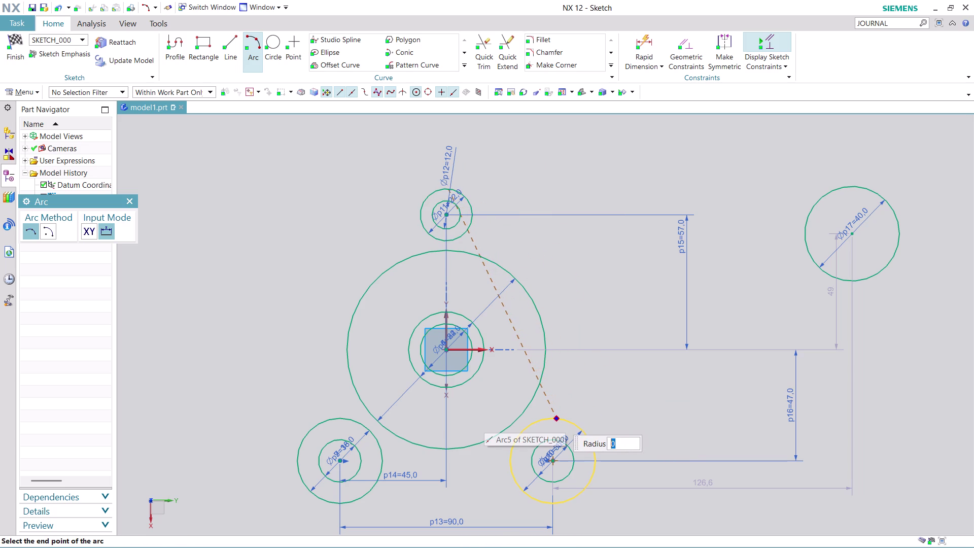
click(556, 418)
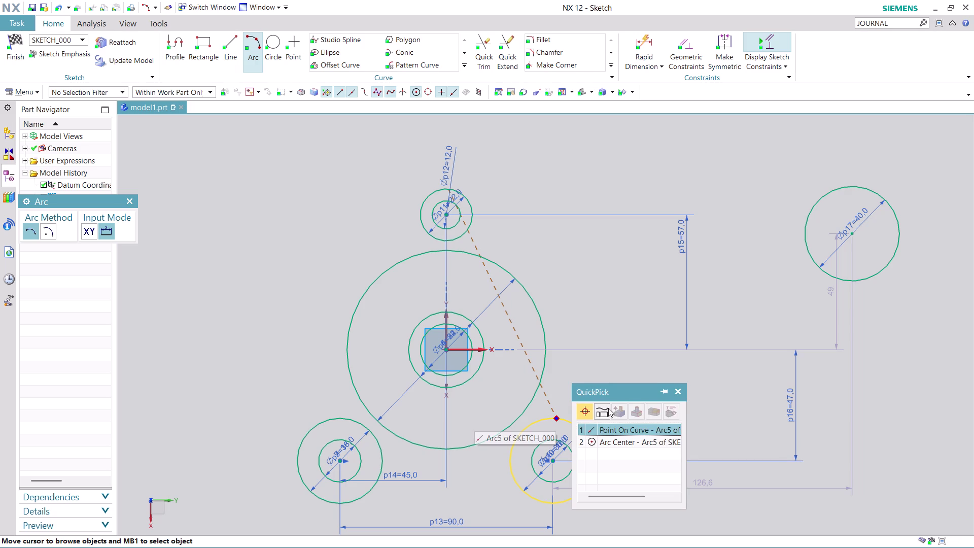
click(620, 430)
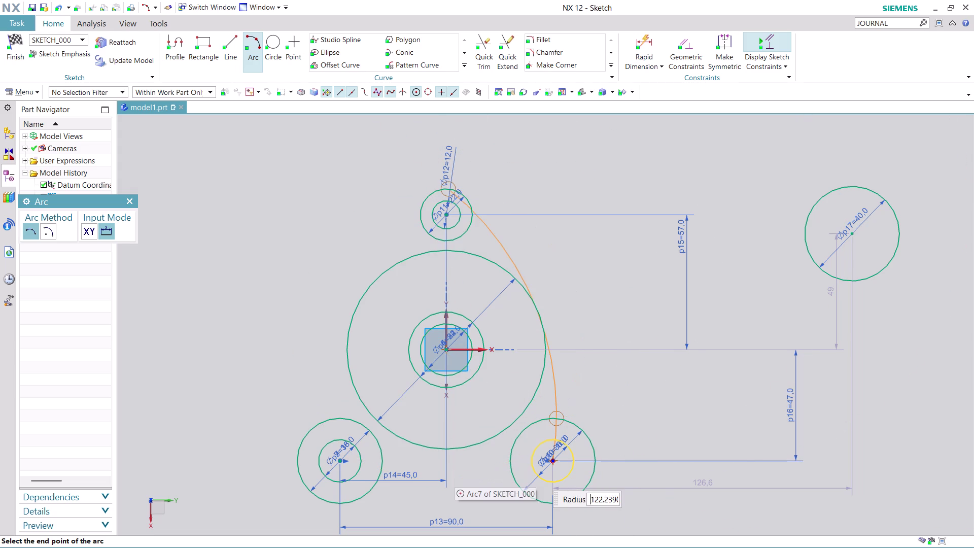
key(Escape)
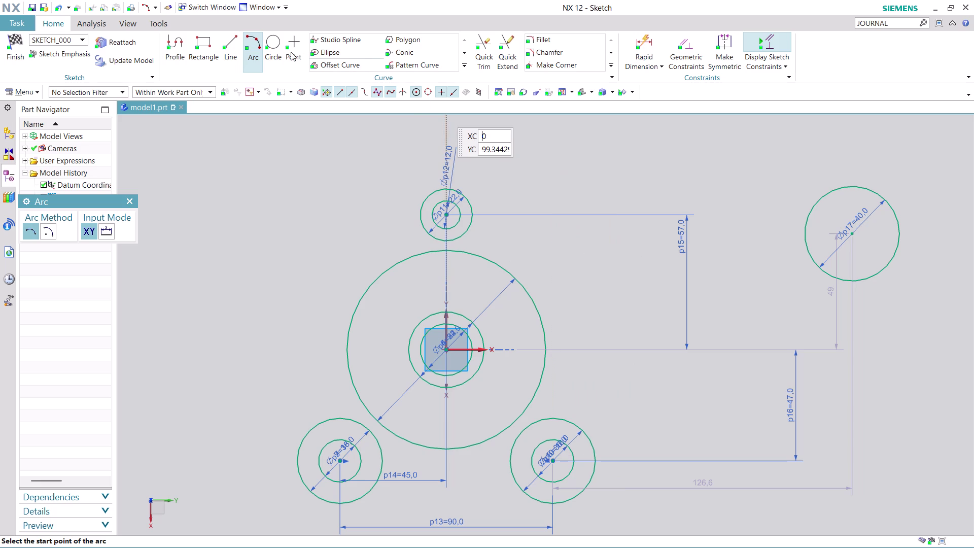
Draw an R73 arc from the top boss circle around the hub to the lower-right boss circle.
click(452, 189)
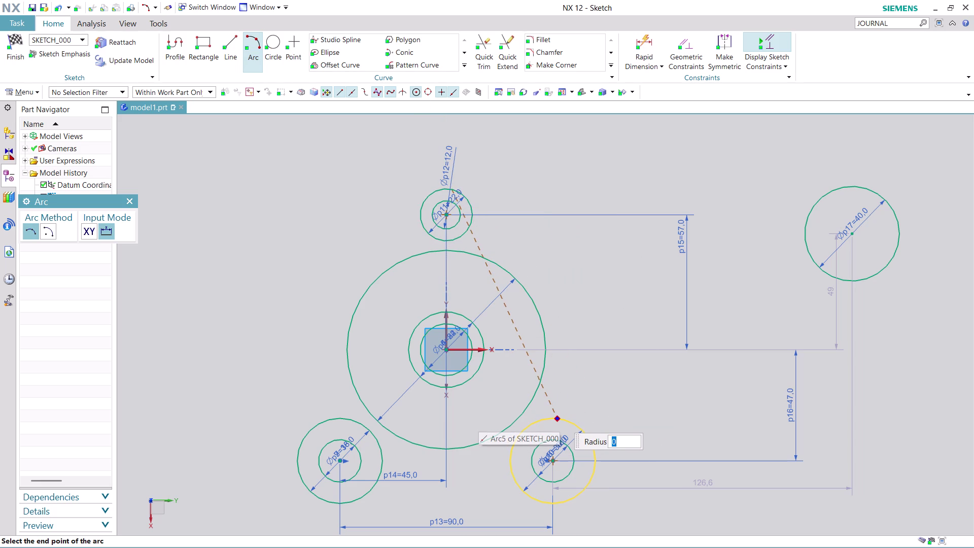
click(561, 419)
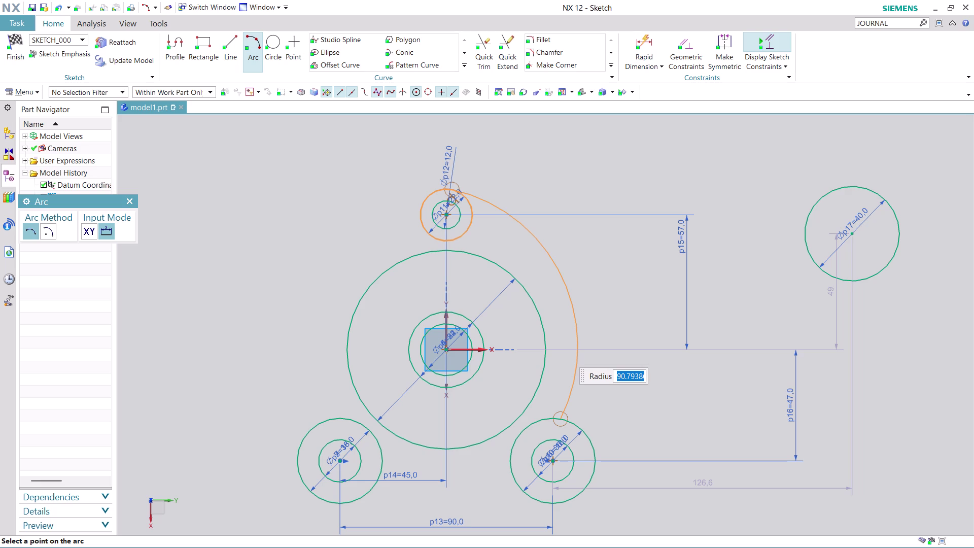
text(73)
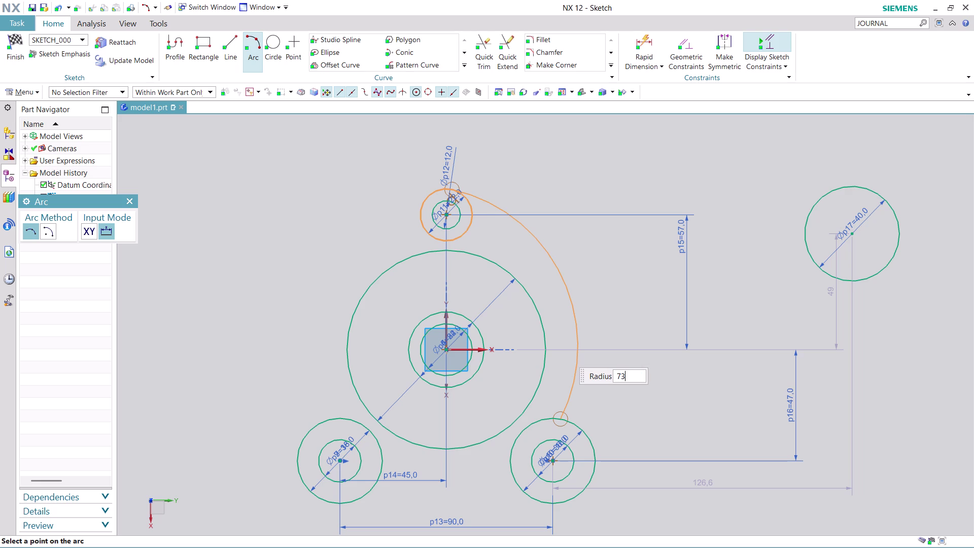
key(Return)
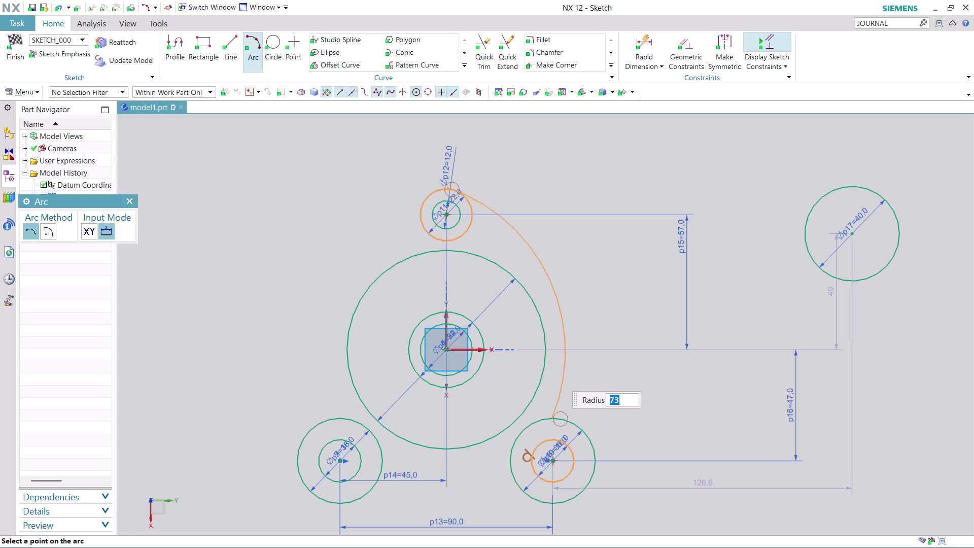
click(556, 374)
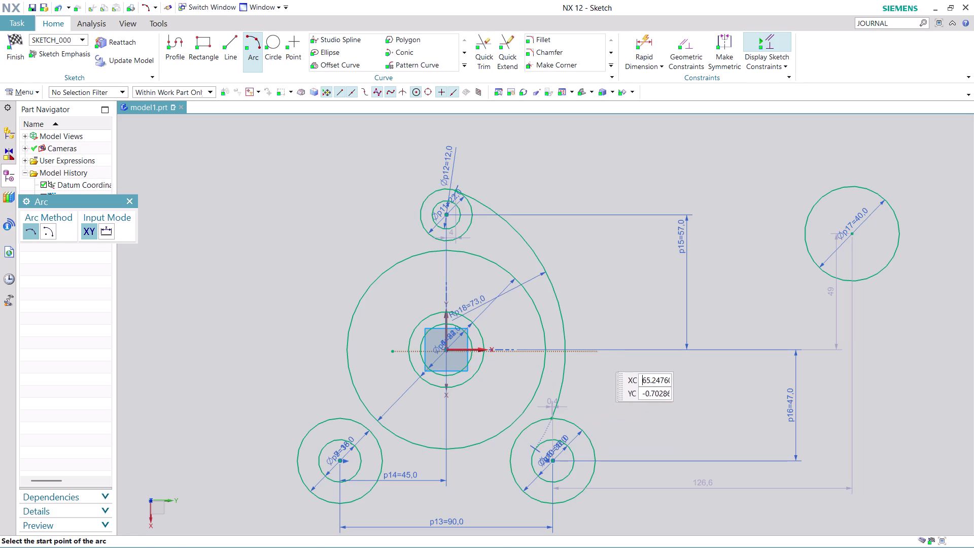
key(Escape)
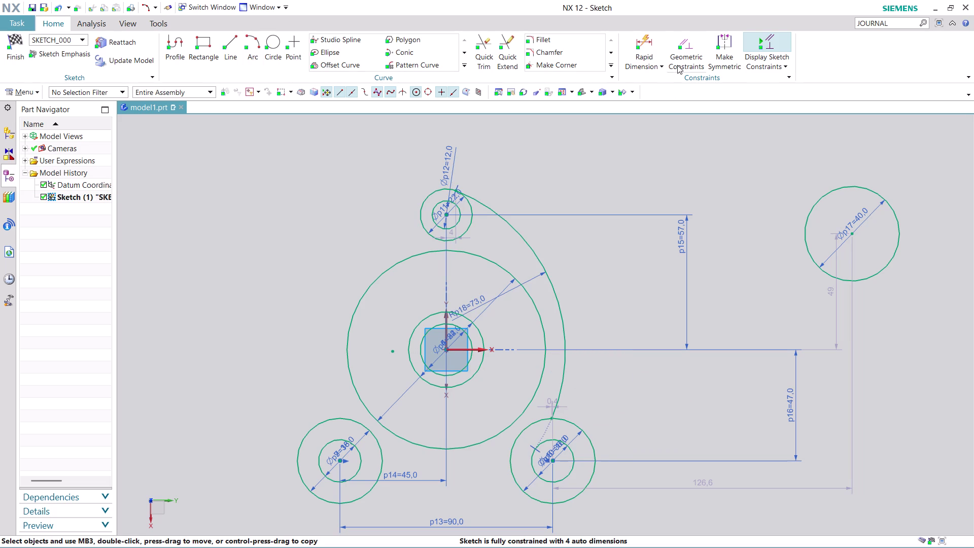
click(679, 38)
click(490, 207)
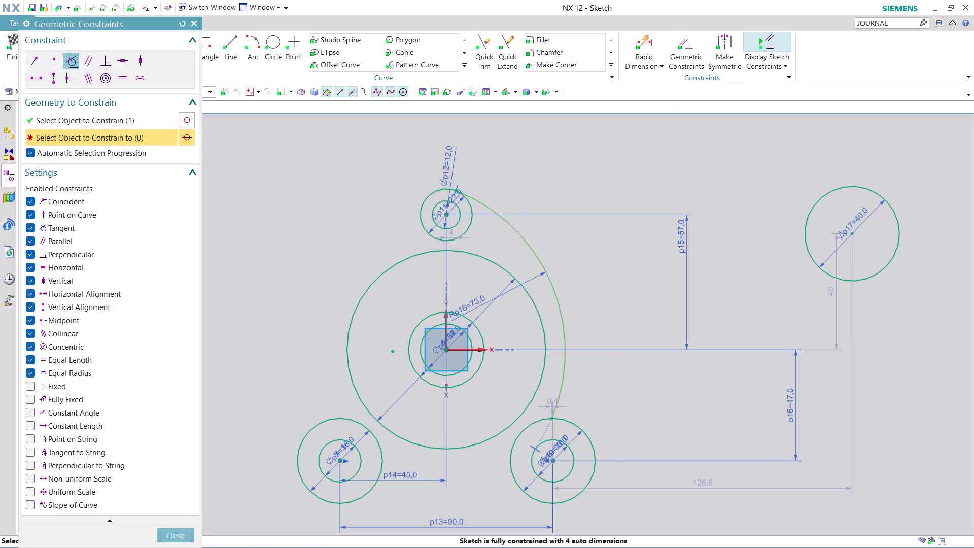
click(436, 196)
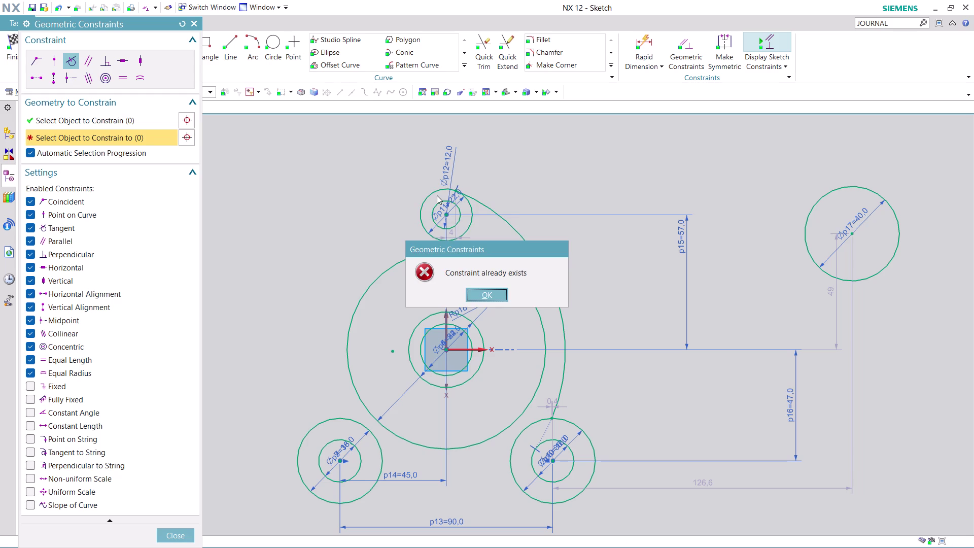
click(487, 289)
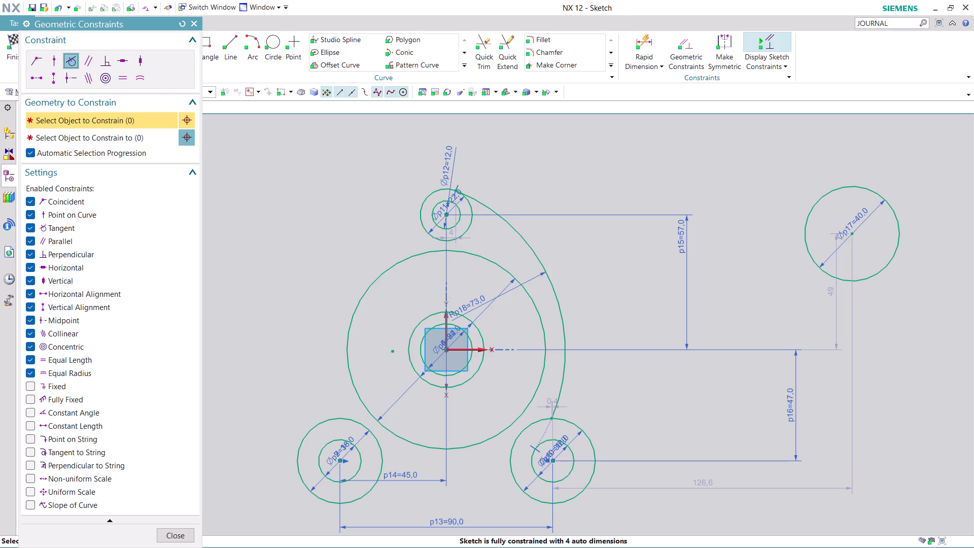
click(560, 364)
click(539, 417)
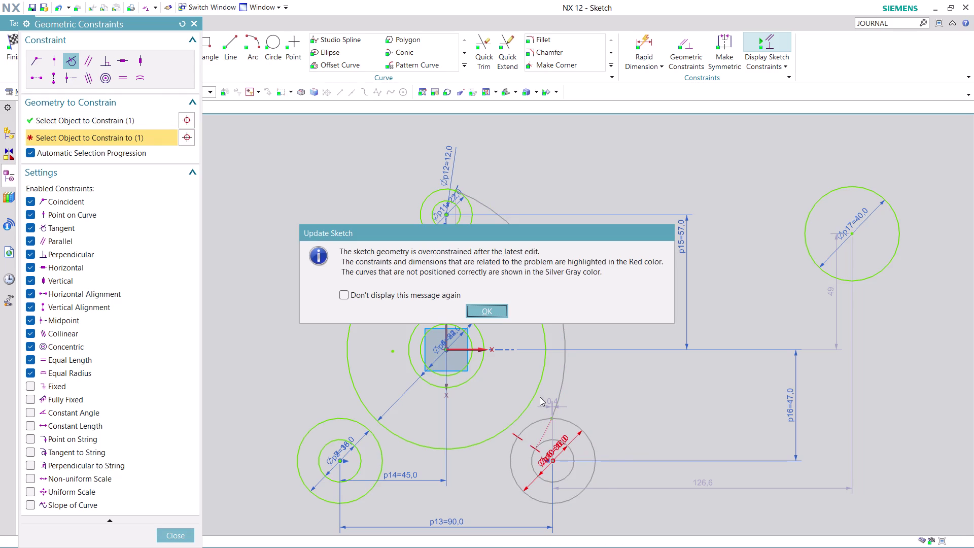
click(493, 314)
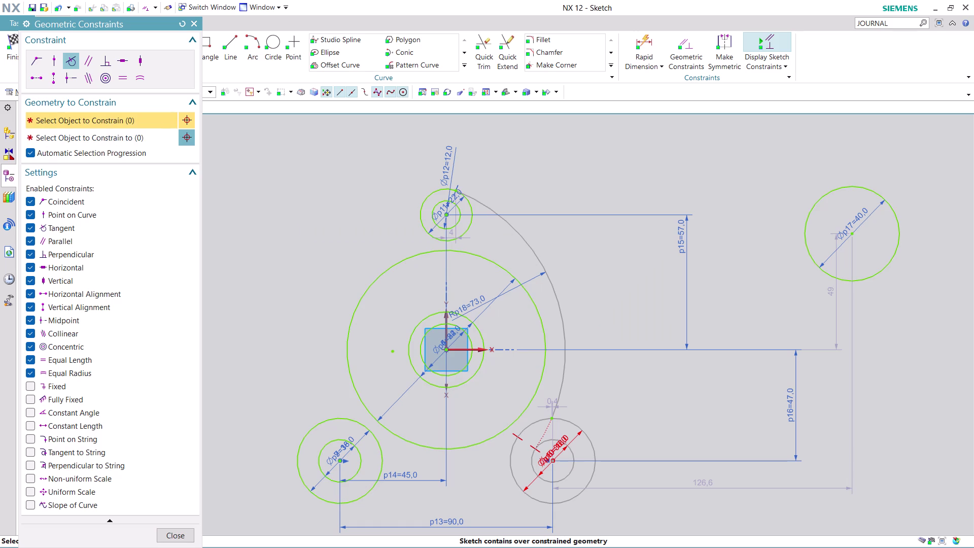
scroll(up, 3)
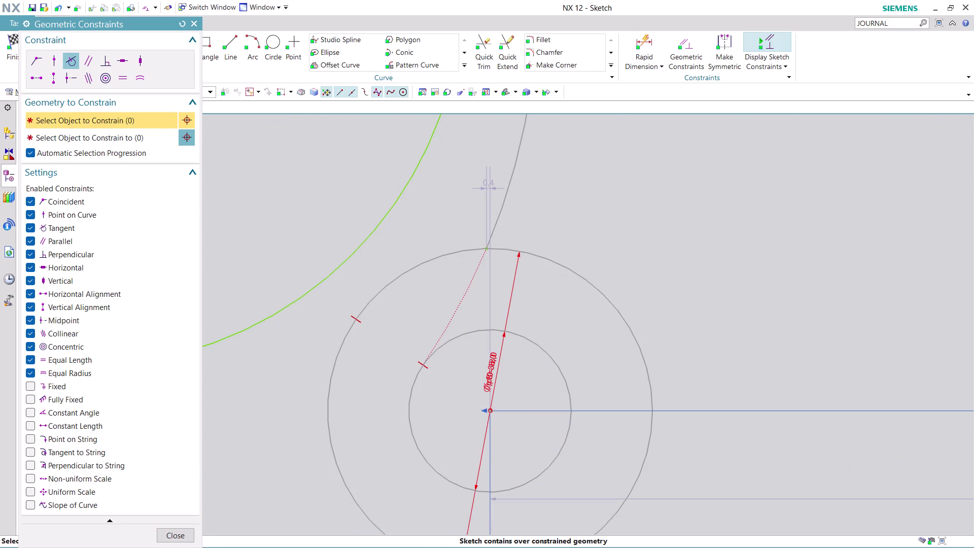
scroll(up, 3)
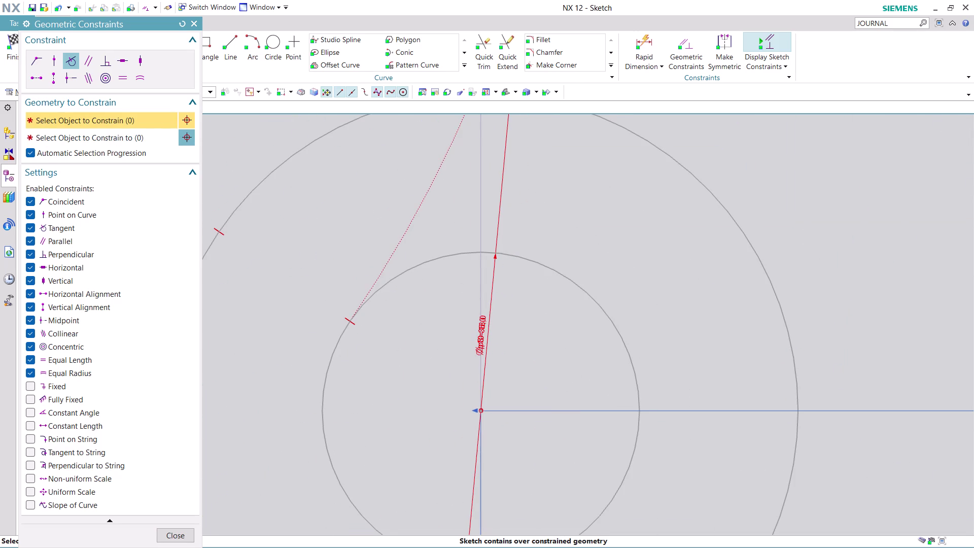
drag(499, 210, 622, 213)
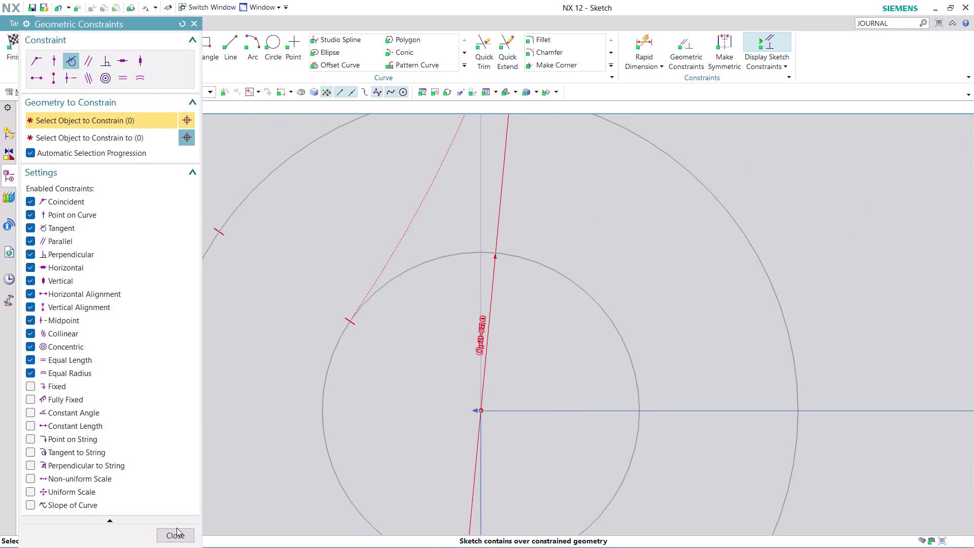
click(178, 534)
scroll(down, 3)
scroll(down, 3)
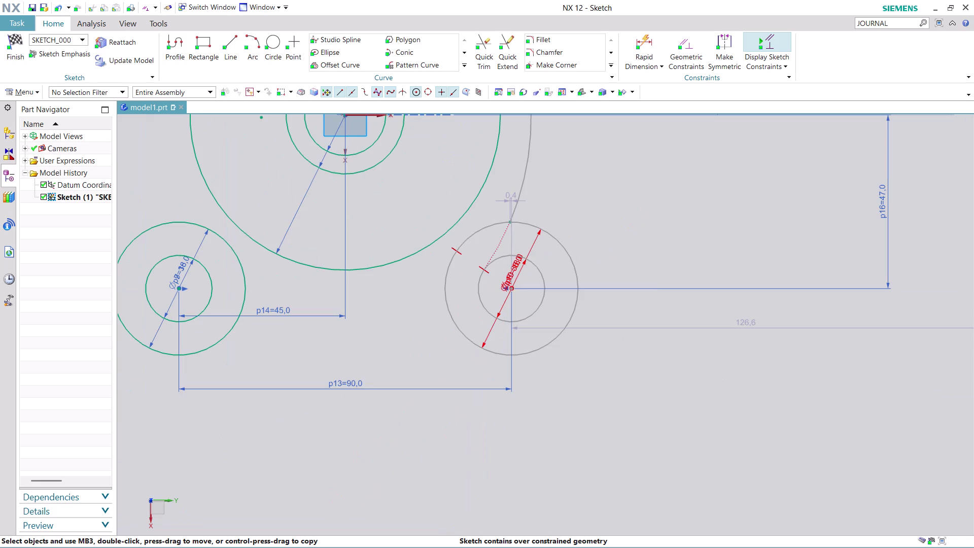
drag(531, 246, 612, 287)
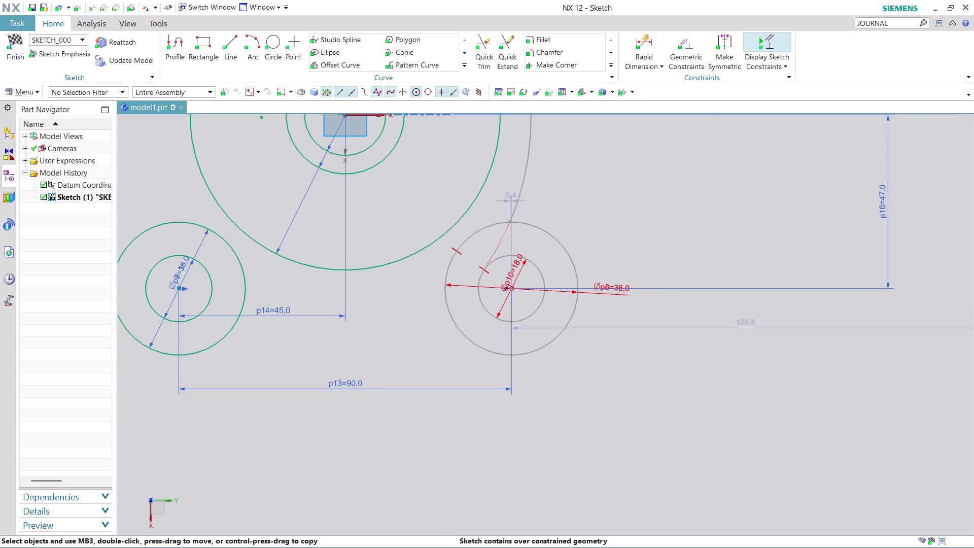
right_click(596, 294)
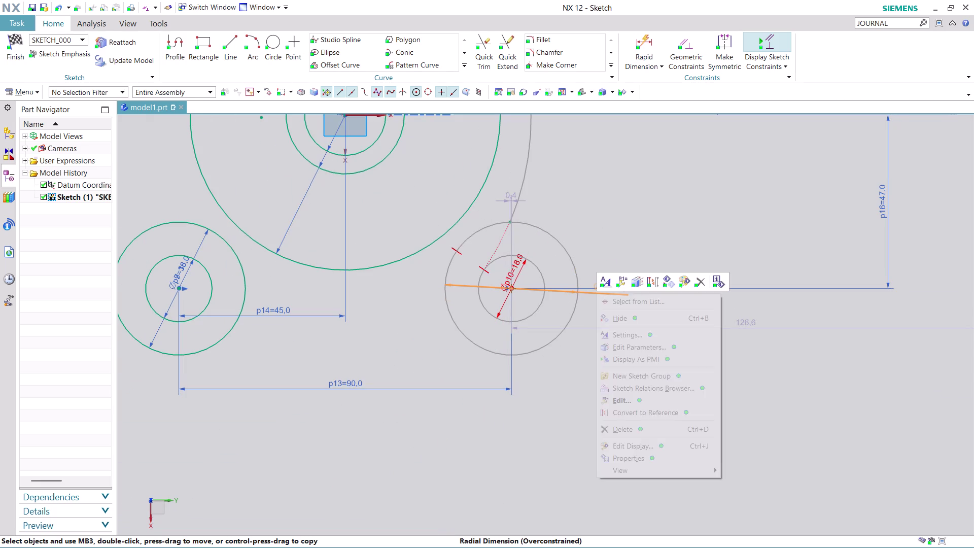
click(649, 426)
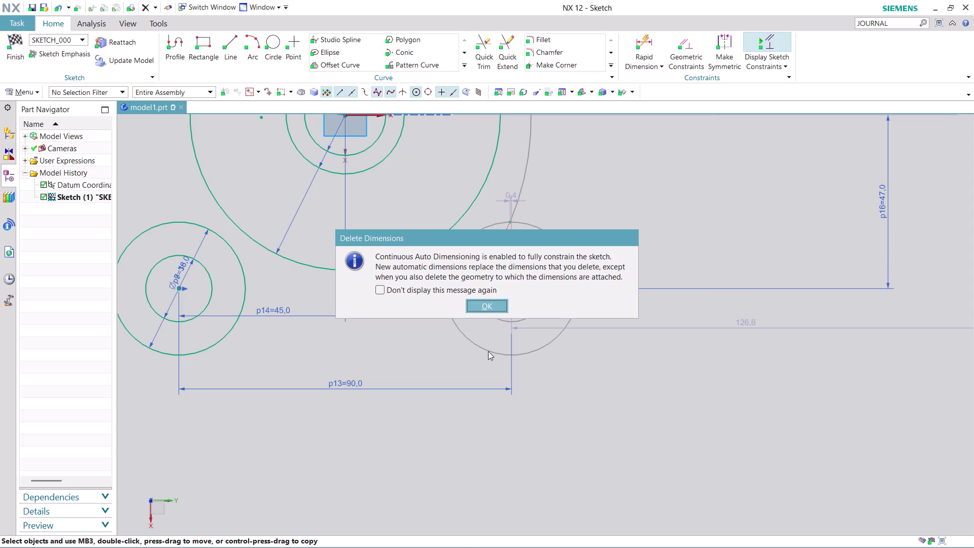
click(480, 302)
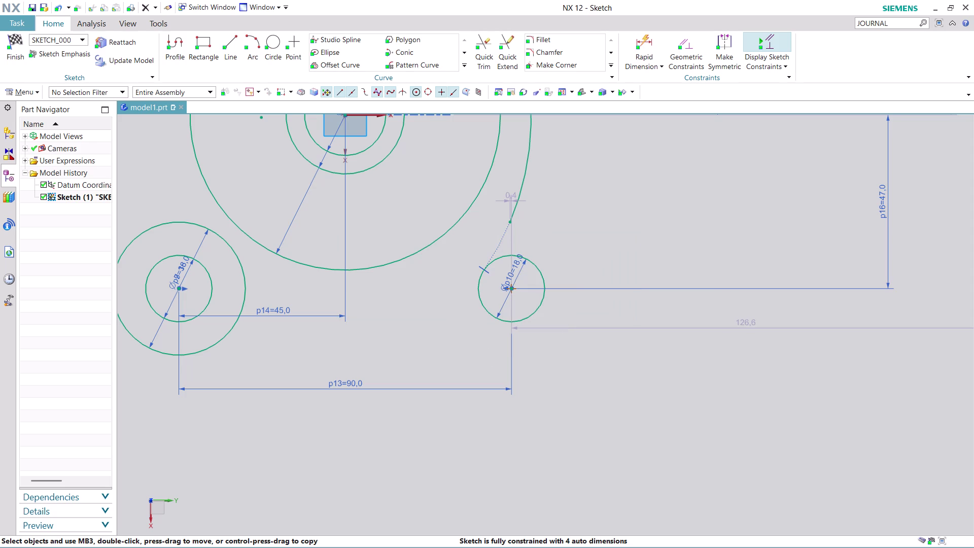
key(ctrl+z)
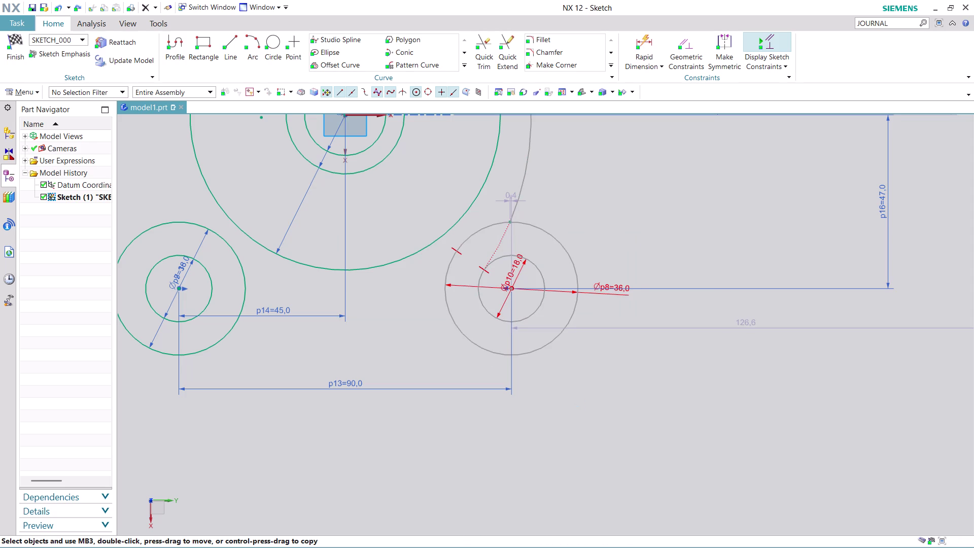
key(ctrl+z)
key(ctrl+z)
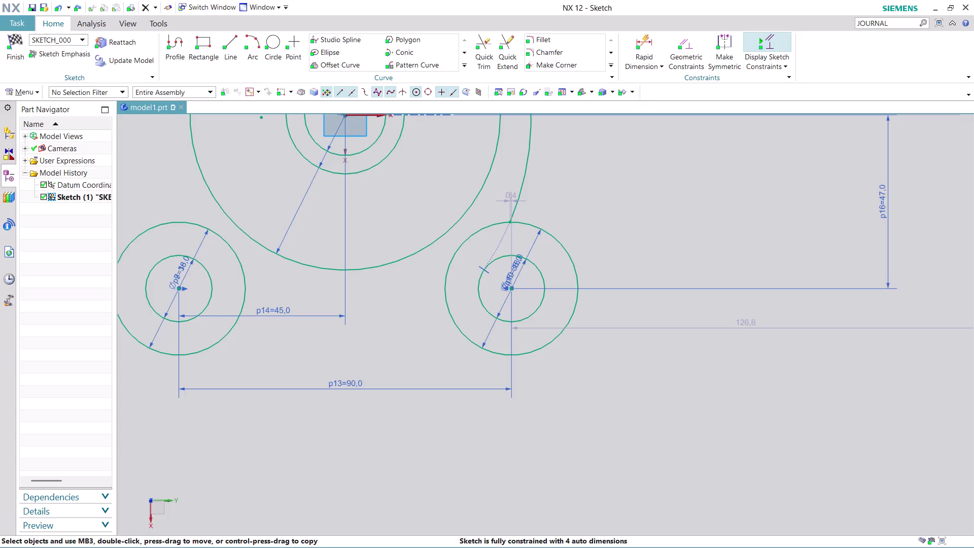
scroll(down, 3)
scroll(up, 3)
scroll(up, 3)
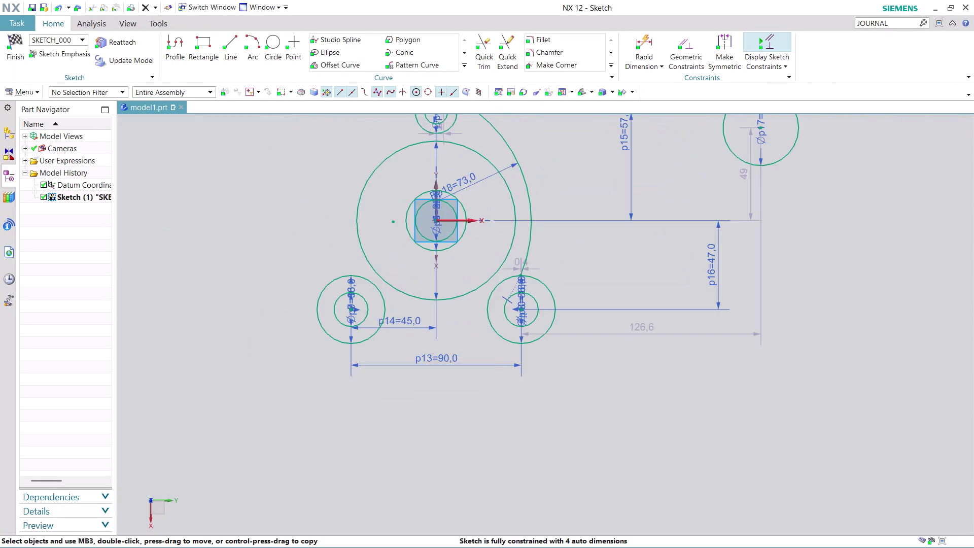
Try Tangent constraints between the Ø40 circle, the outer arc and the lower boss.
scroll(up, 3)
scroll(up, 3)
scroll(down, 3)
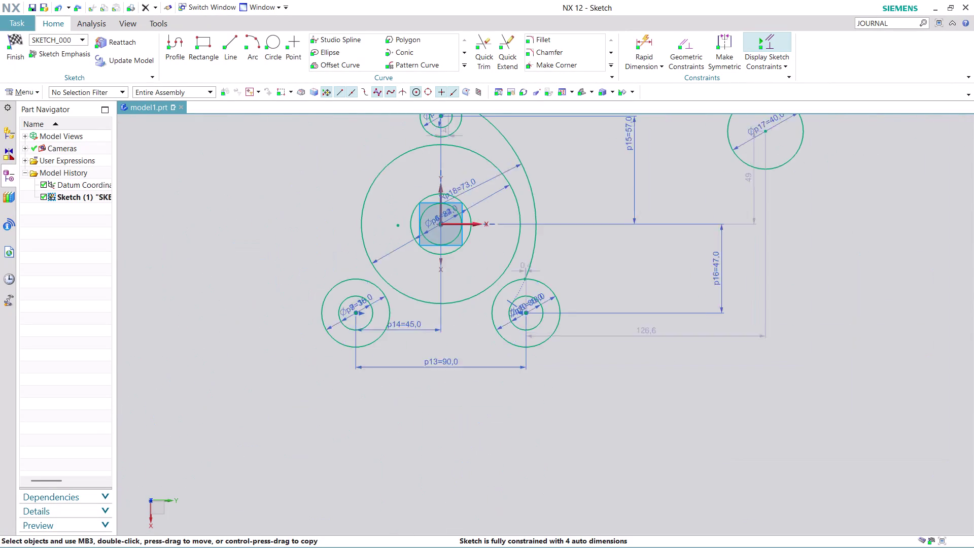
scroll(down, 3)
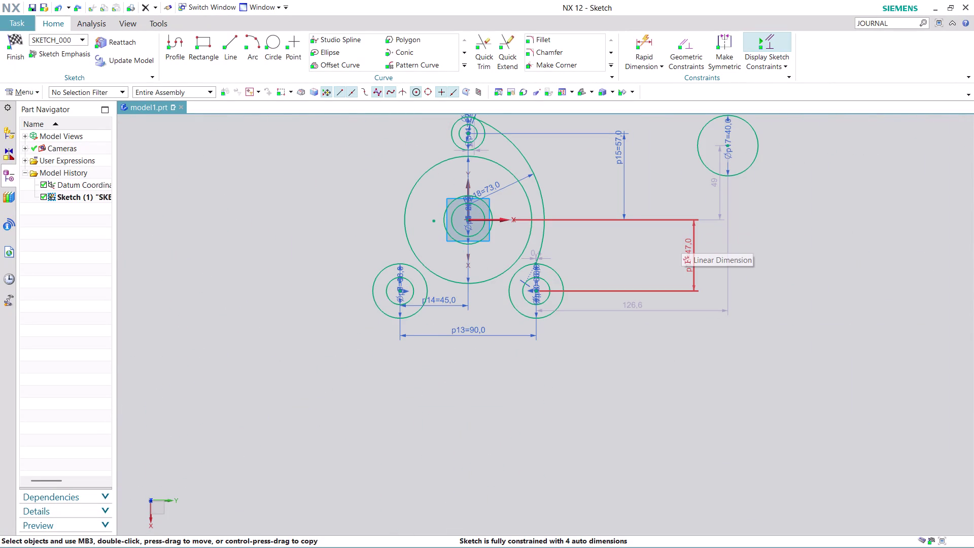
click(688, 45)
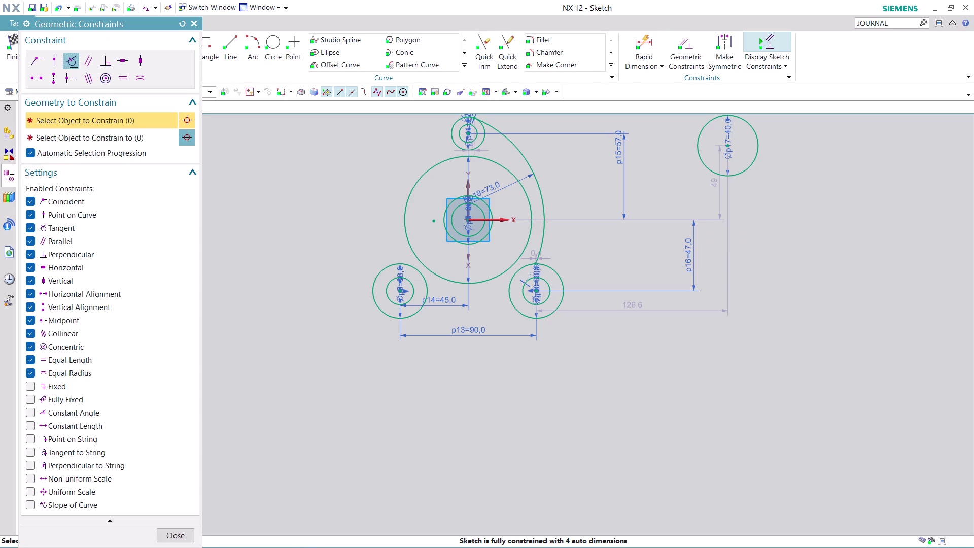
click(694, 149)
click(530, 235)
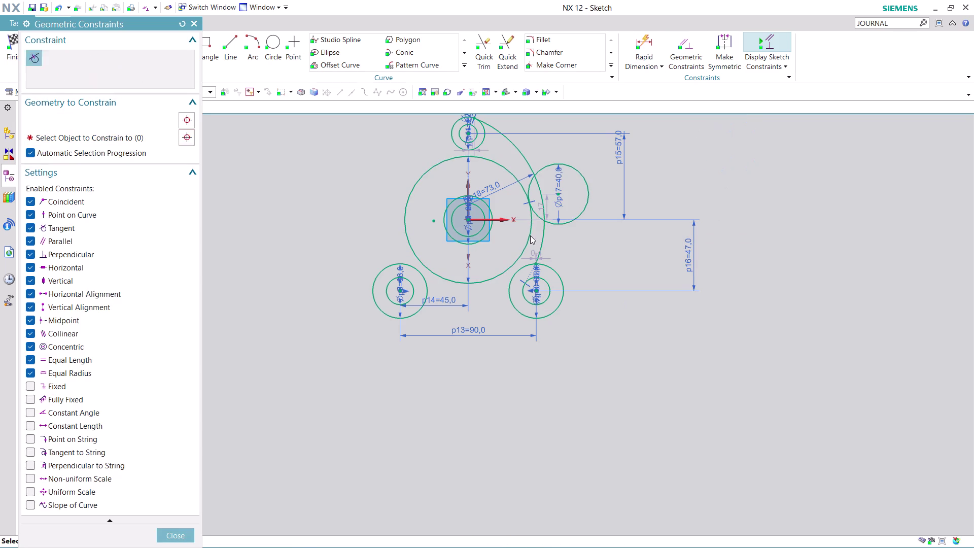
click(569, 220)
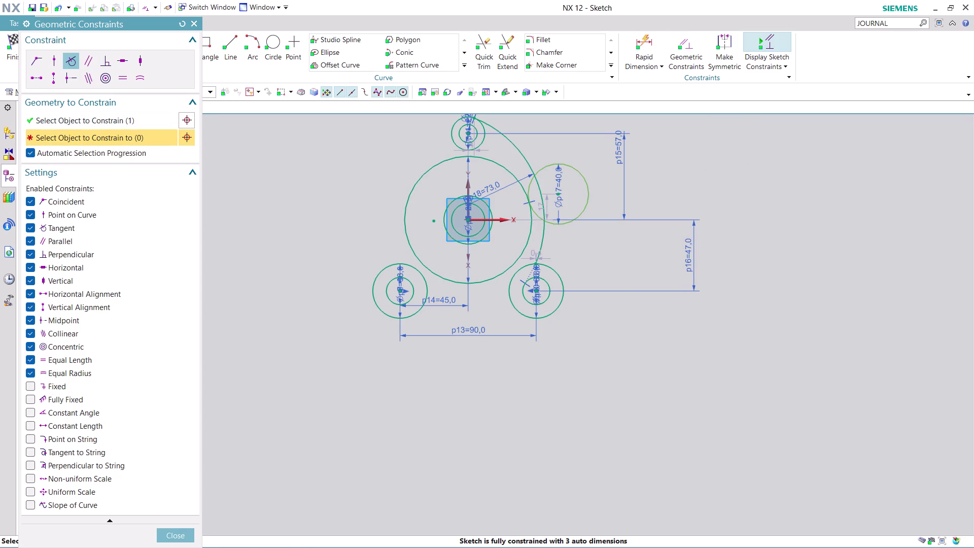
click(550, 270)
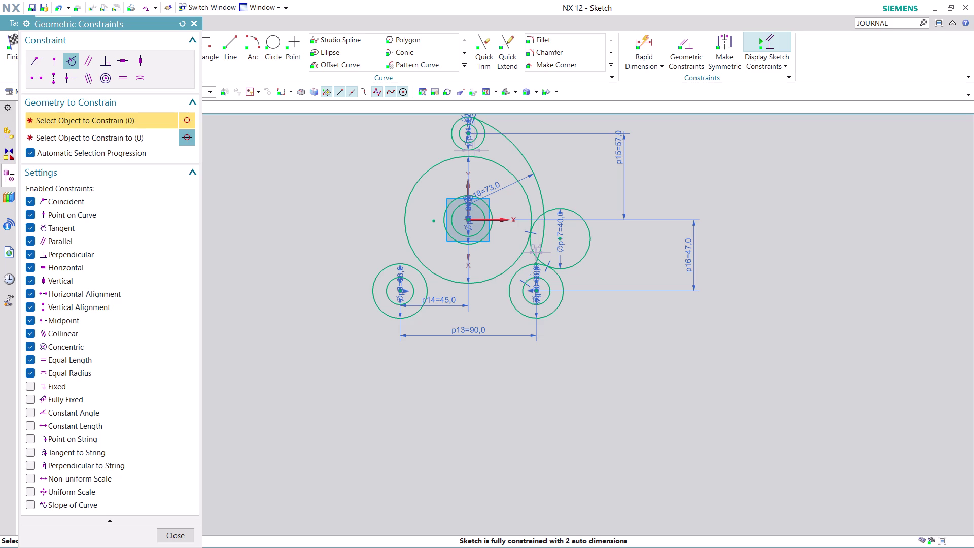
Undo the tangent changes so the Ø40 circle returns to the upper right.
scroll(up, 3)
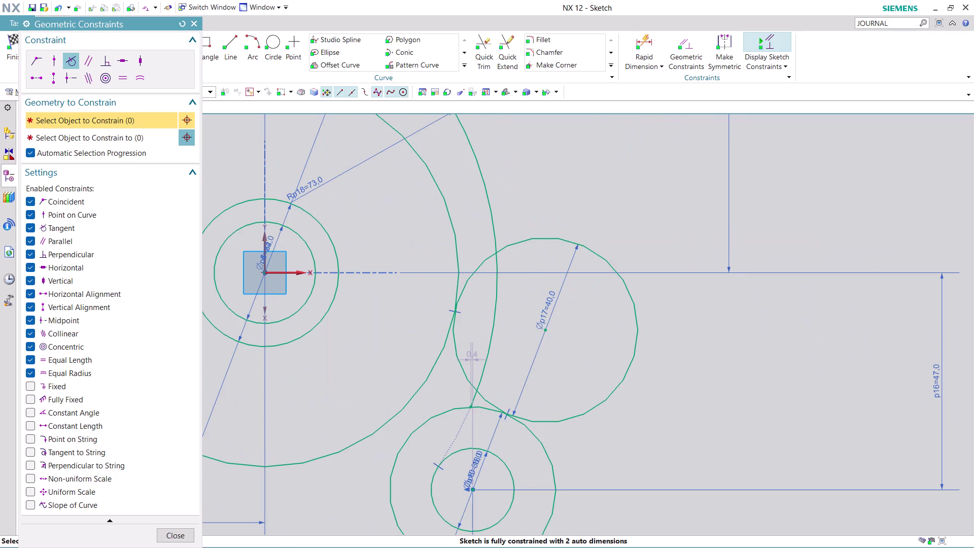
scroll(down, 3)
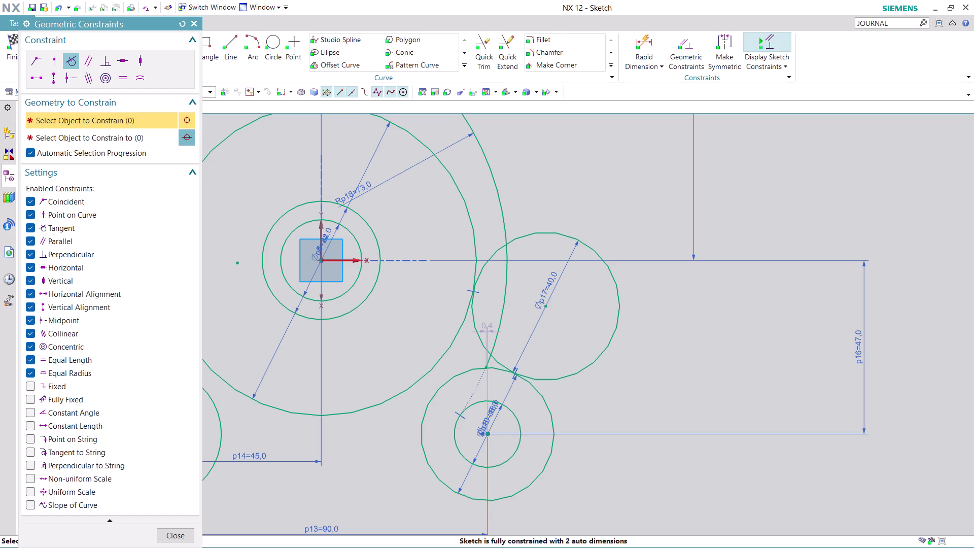
key(ctrl+z)
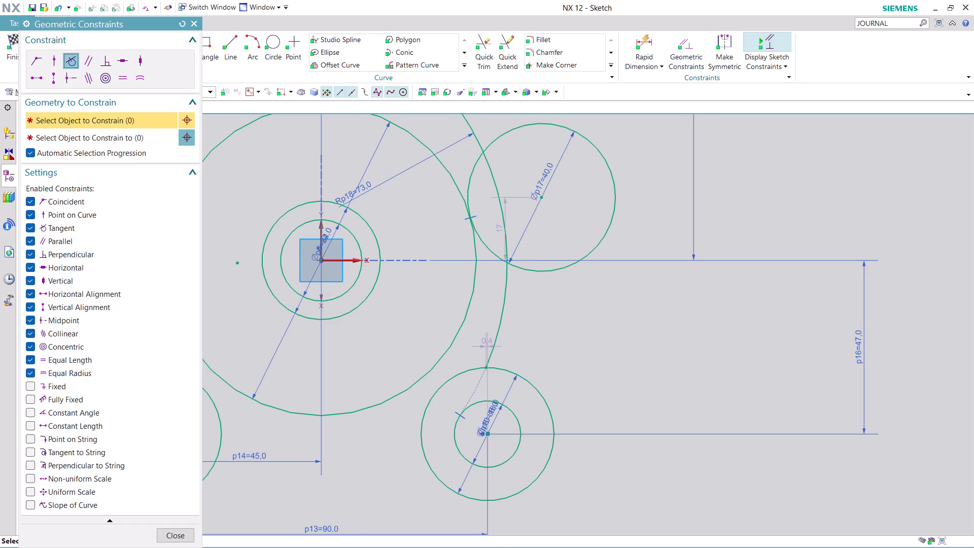
key(ctrl+z)
scroll(down, 3)
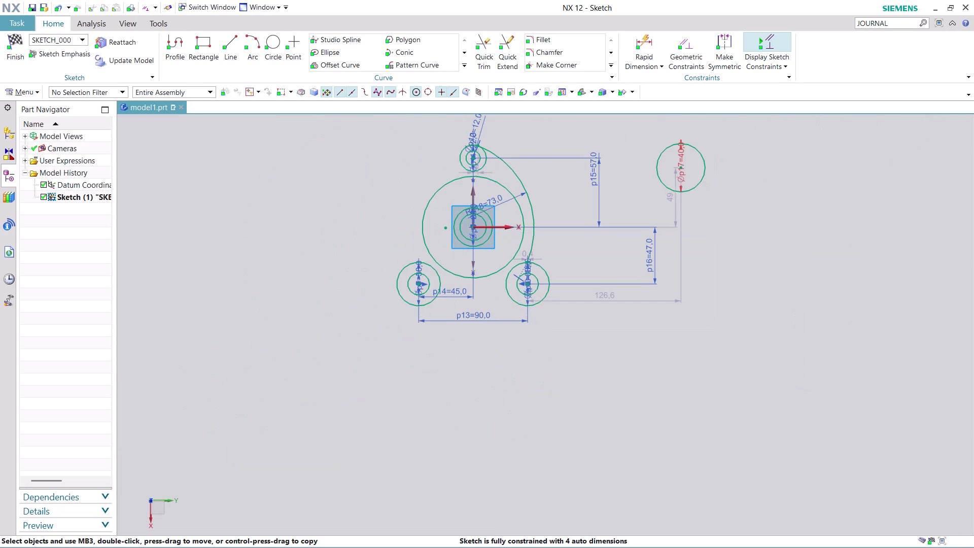
Delete the Ø40 circle from the sketch.
scroll(up, 3)
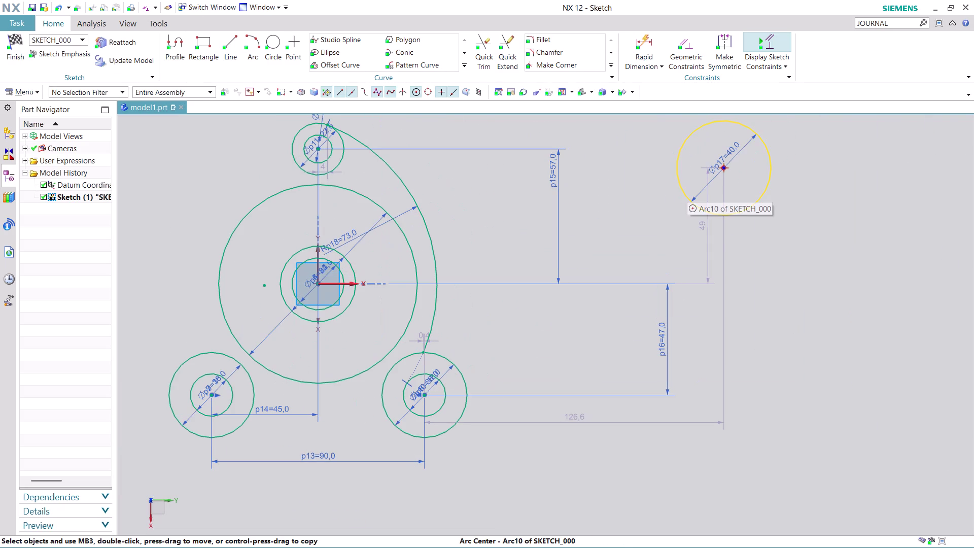
right_click(687, 189)
click(727, 403)
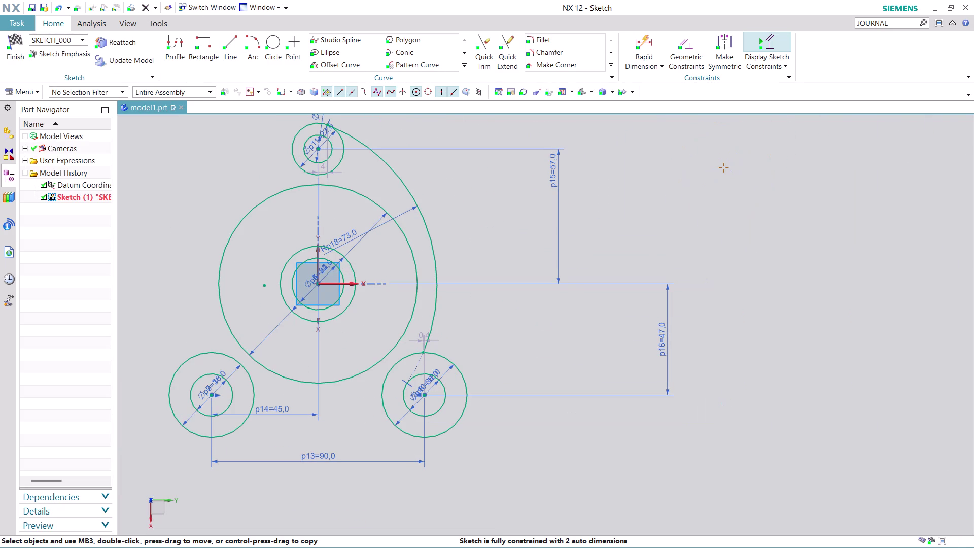
Start a fillet between the R73 outer arc and the lower-right boss.
click(549, 38)
click(436, 356)
click(431, 332)
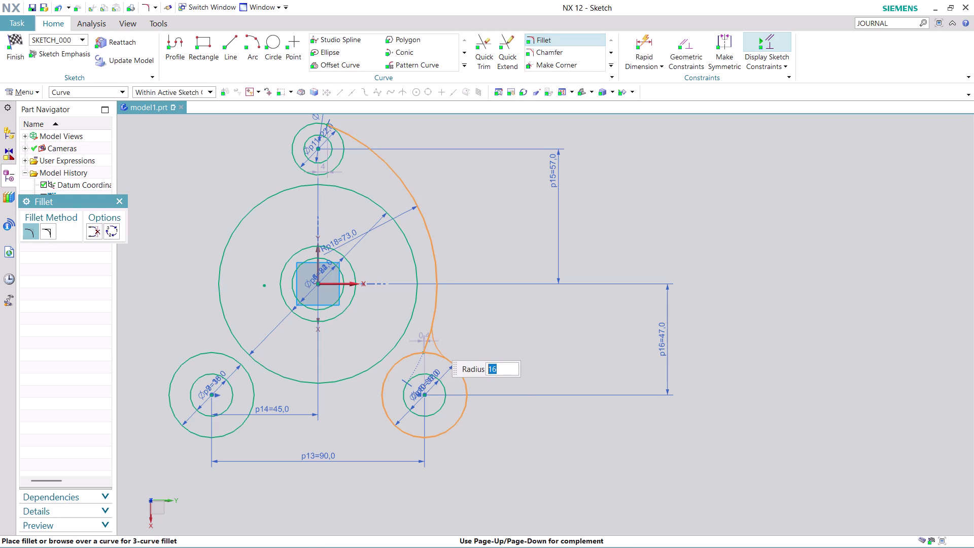
Place the fillet at radius 20 between the R73 arc and lower-right boss.
text(20)
key(Return)
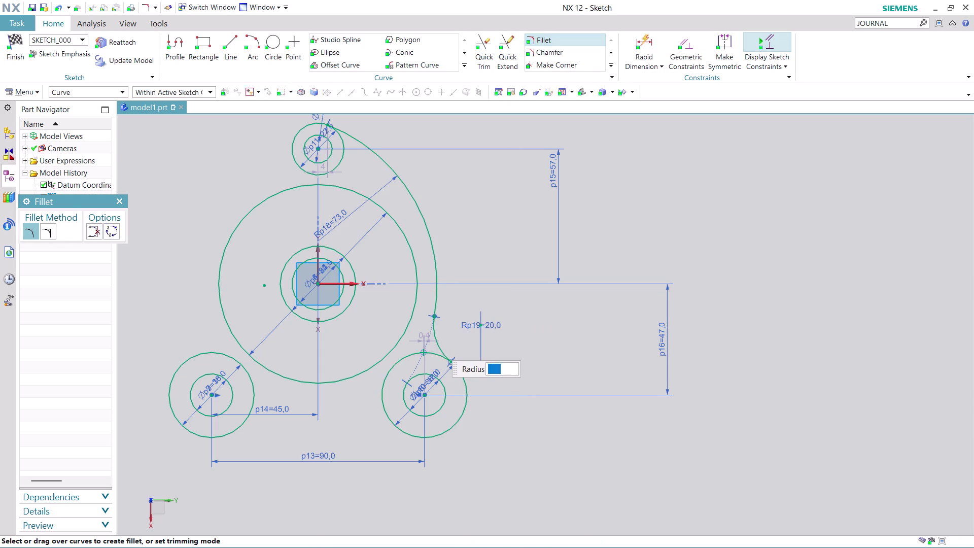
scroll(down, 3)
scroll(up, 3)
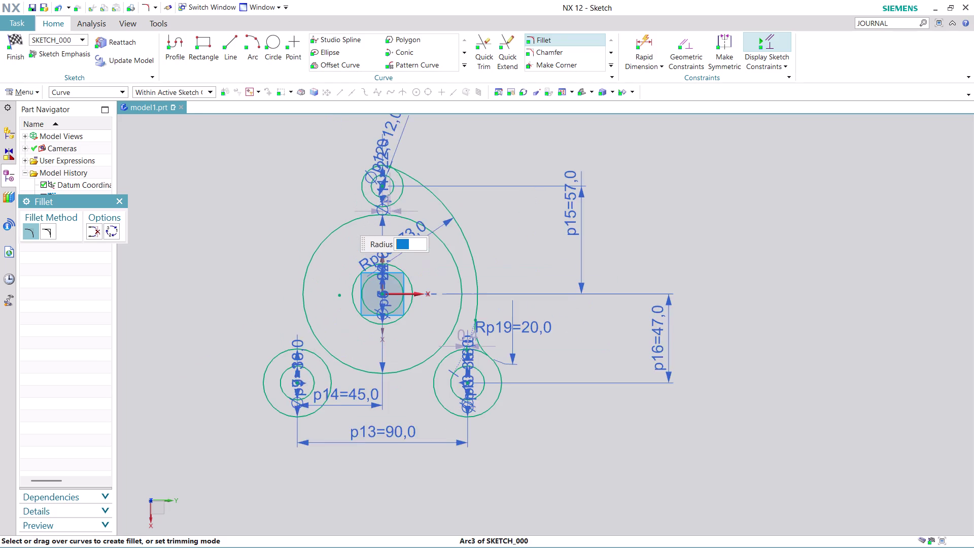
scroll(up, 3)
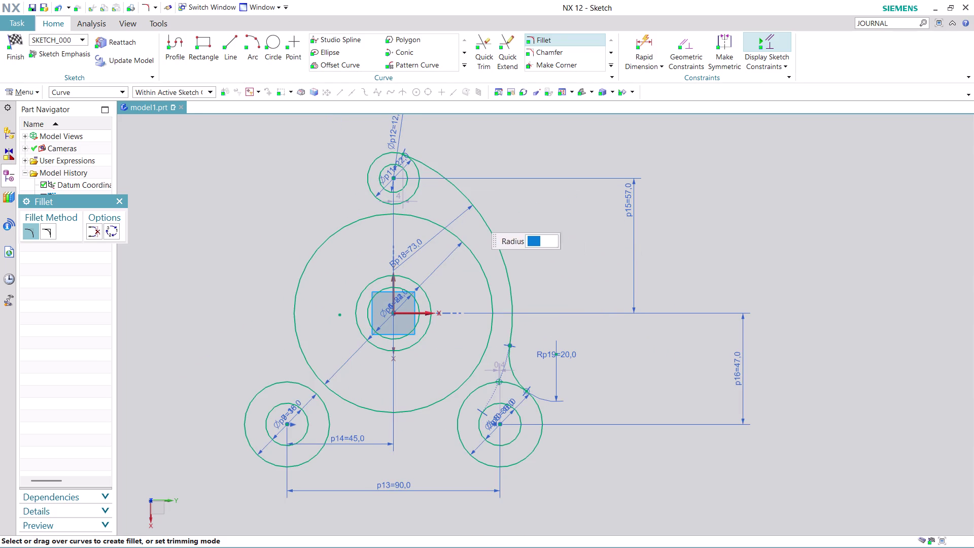
click(463, 63)
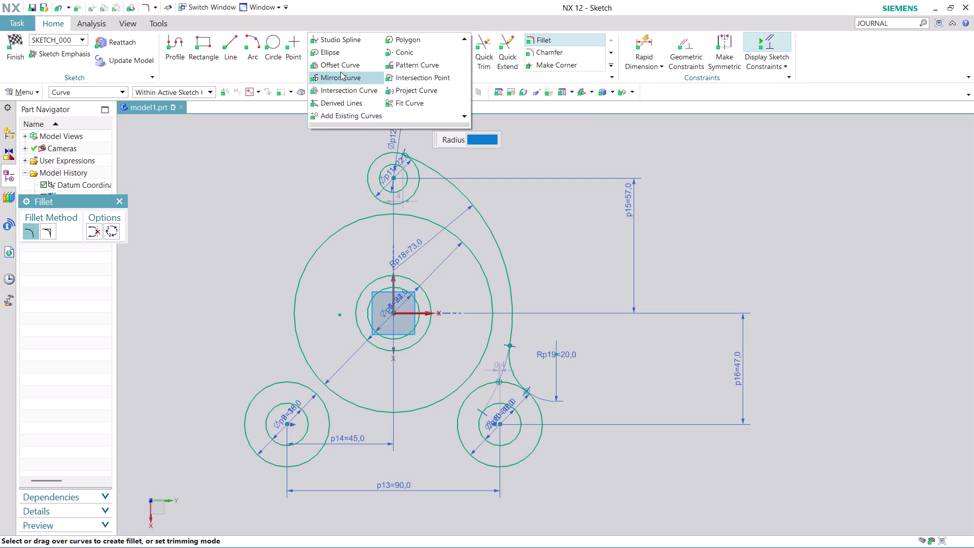
Mirror the R73 arc and R20 fillet across the sketch vertical axis.
click(340, 72)
click(481, 220)
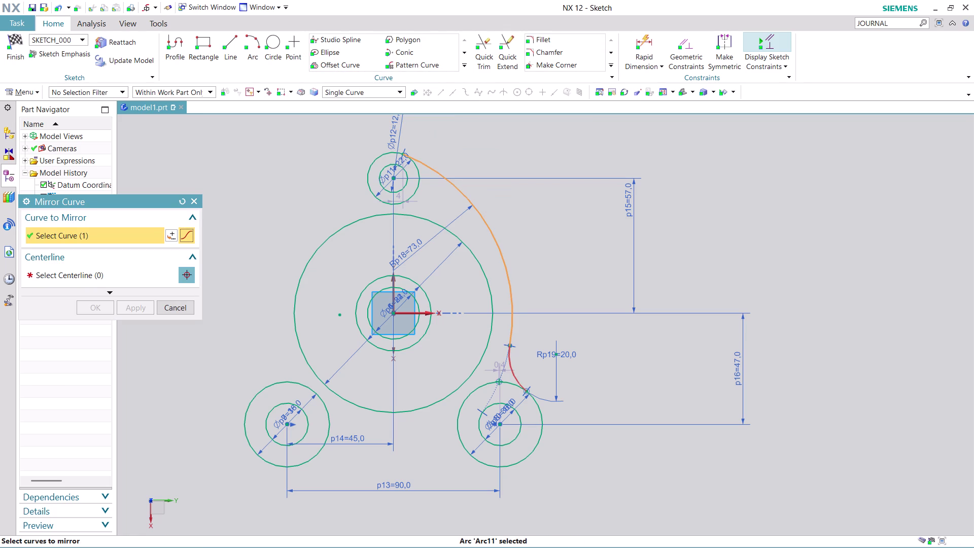
click(515, 377)
click(142, 270)
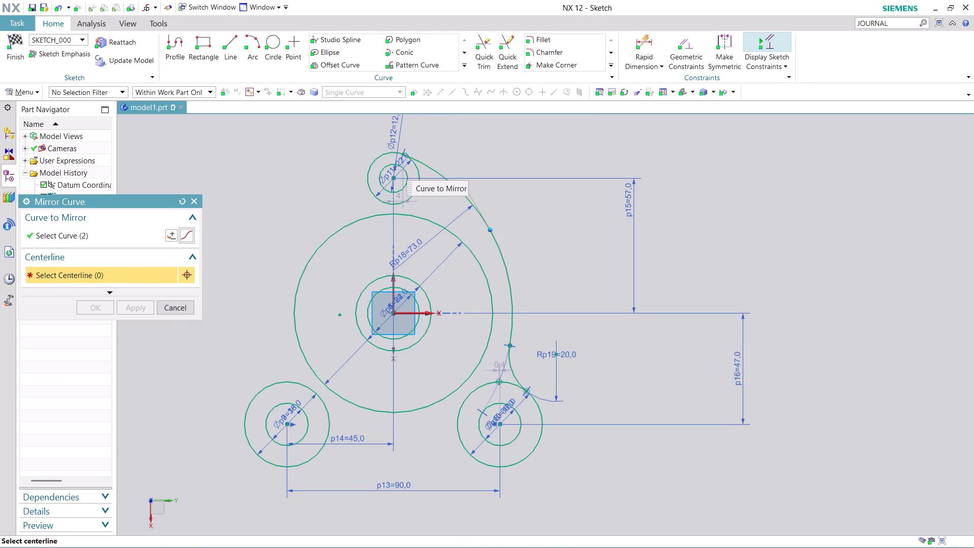
click(393, 284)
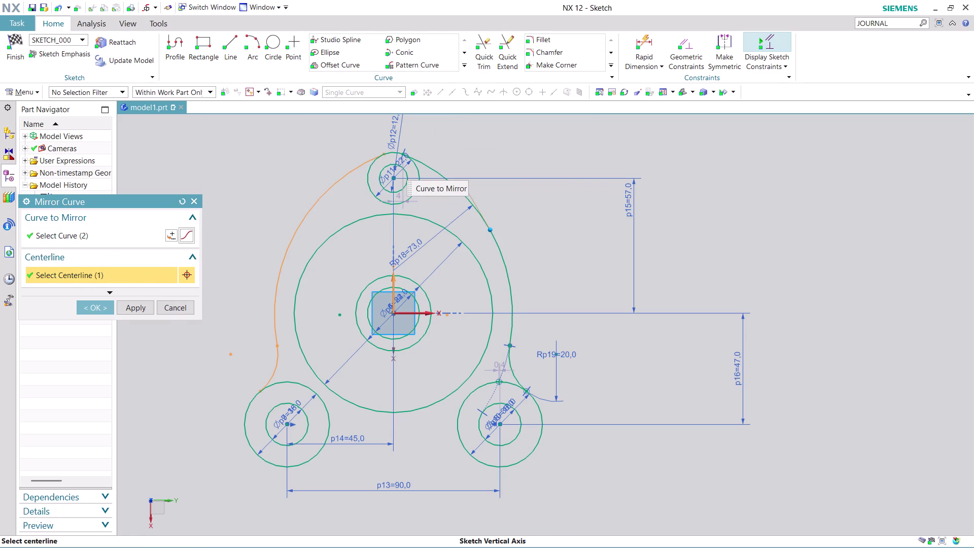
click(98, 308)
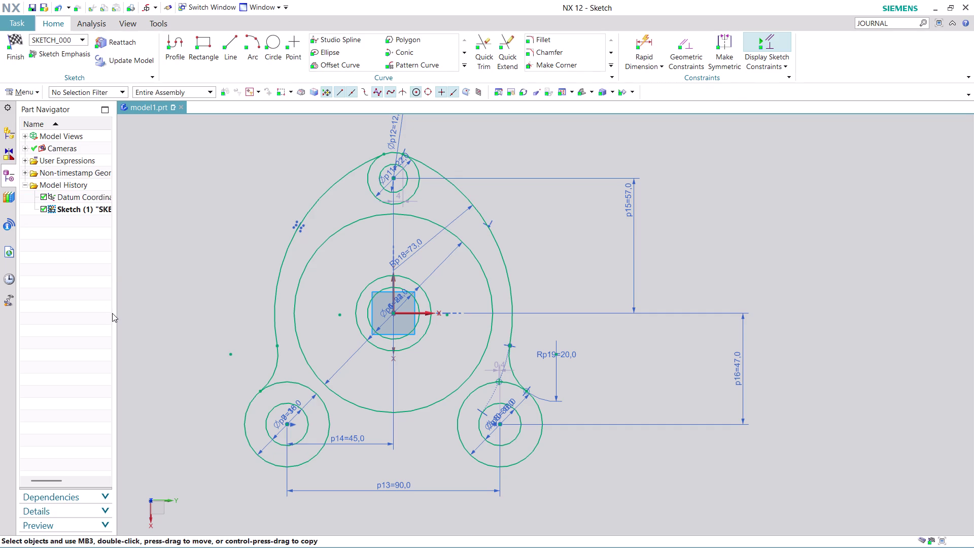
scroll(down, 3)
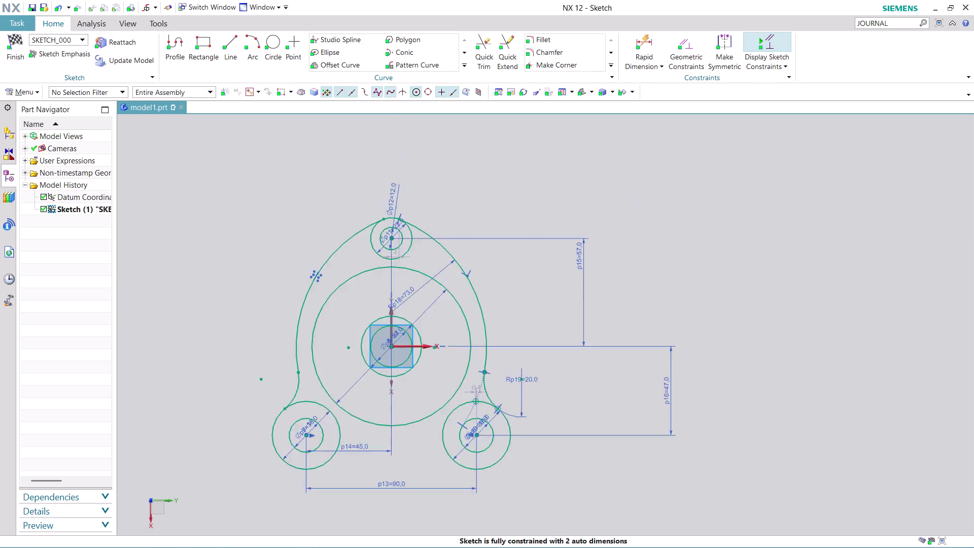
scroll(down, 3)
scroll(up, 3)
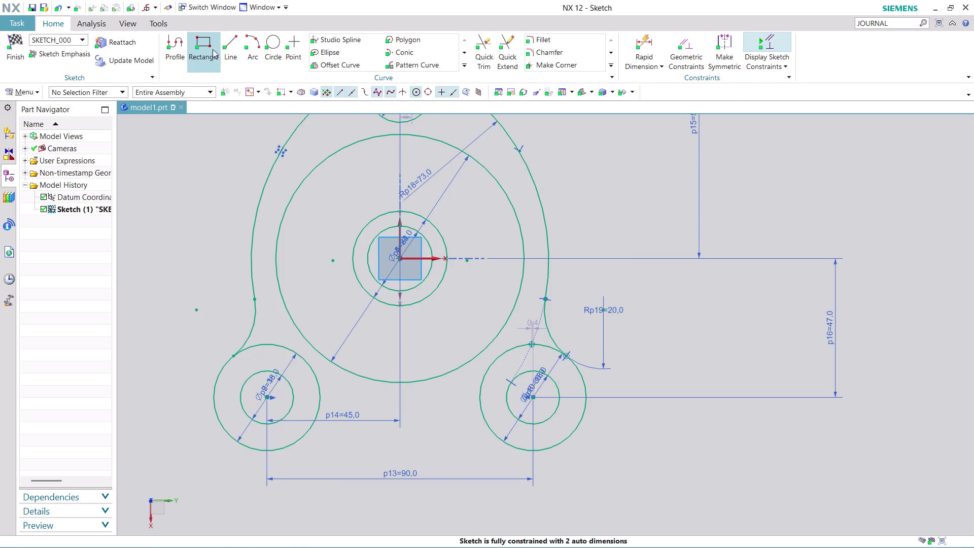
click(231, 39)
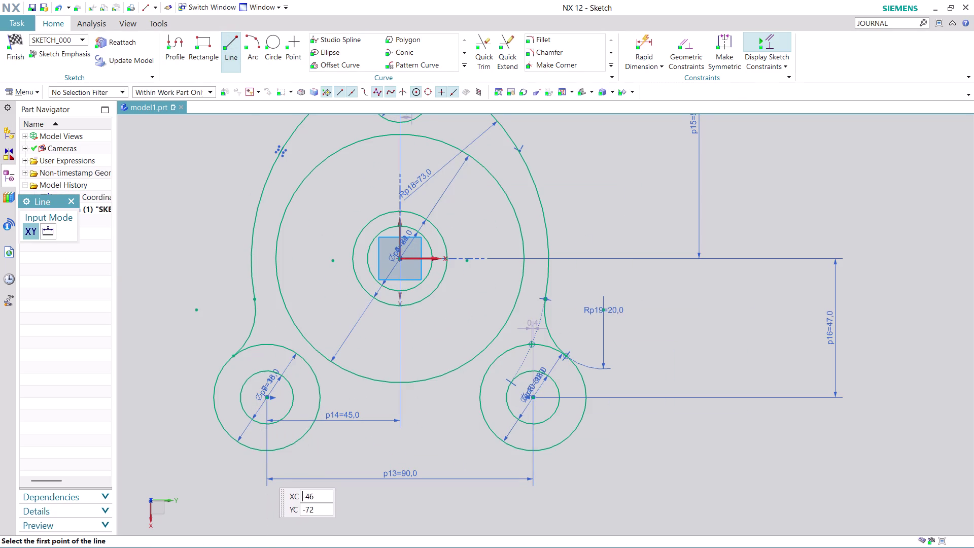
Draw a bottom line from the left boss bottom to the lower-right boss edge.
click(267, 451)
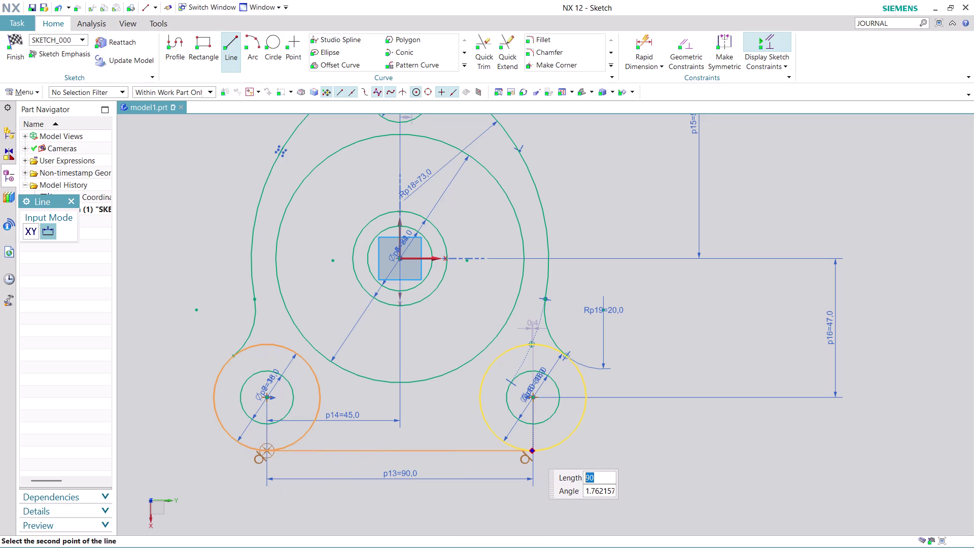
click(532, 452)
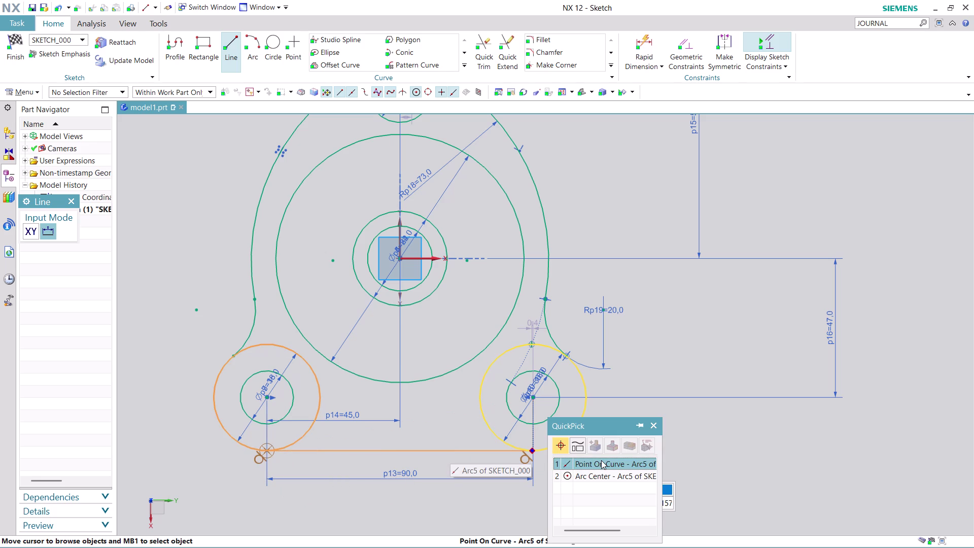
click(601, 460)
key(Escape)
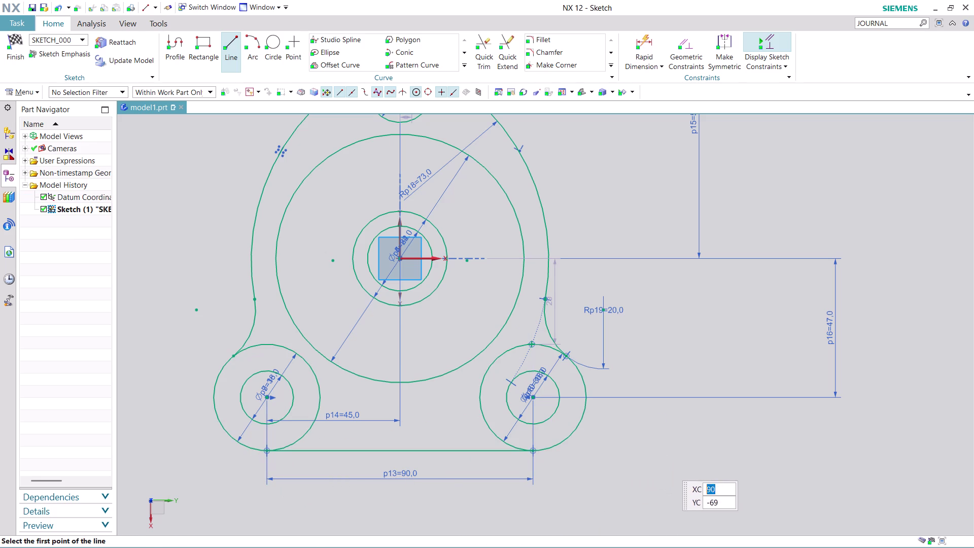
scroll(up, 3)
scroll(down, 3)
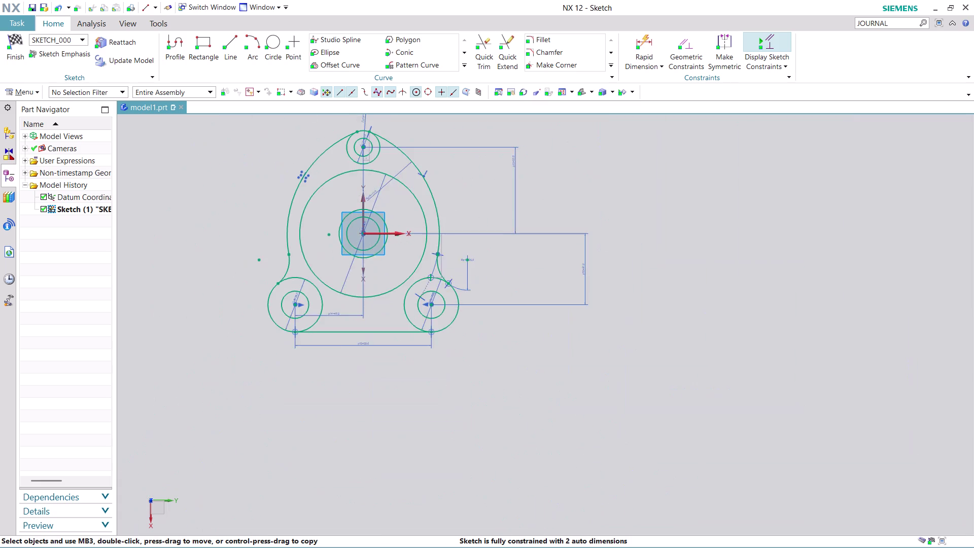
scroll(up, 3)
scroll(up, 3)
scroll(up, 3)
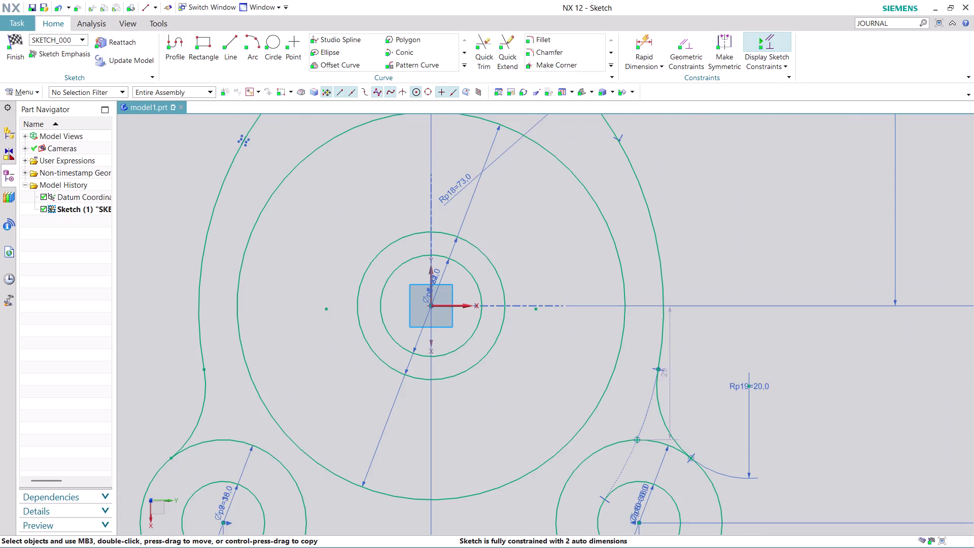
scroll(up, 3)
scroll(up, 3)
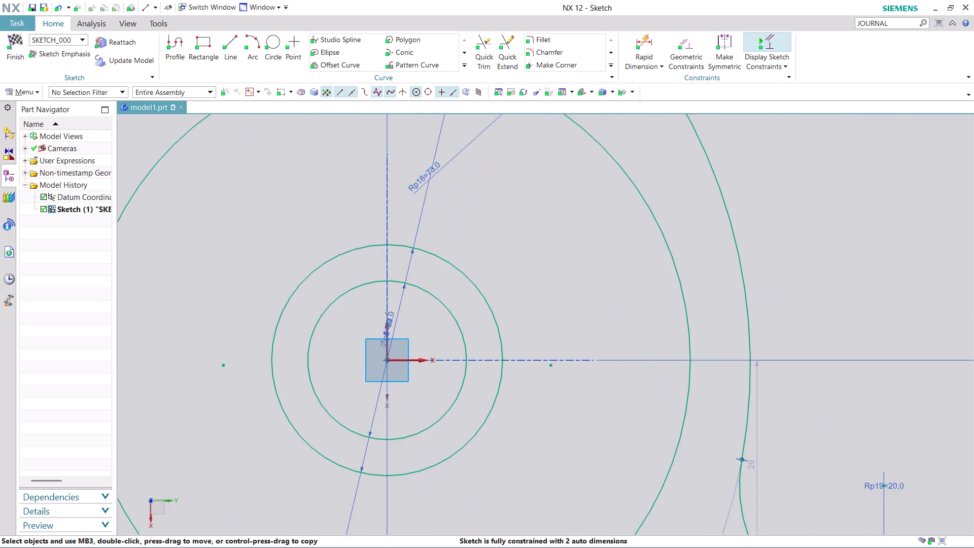